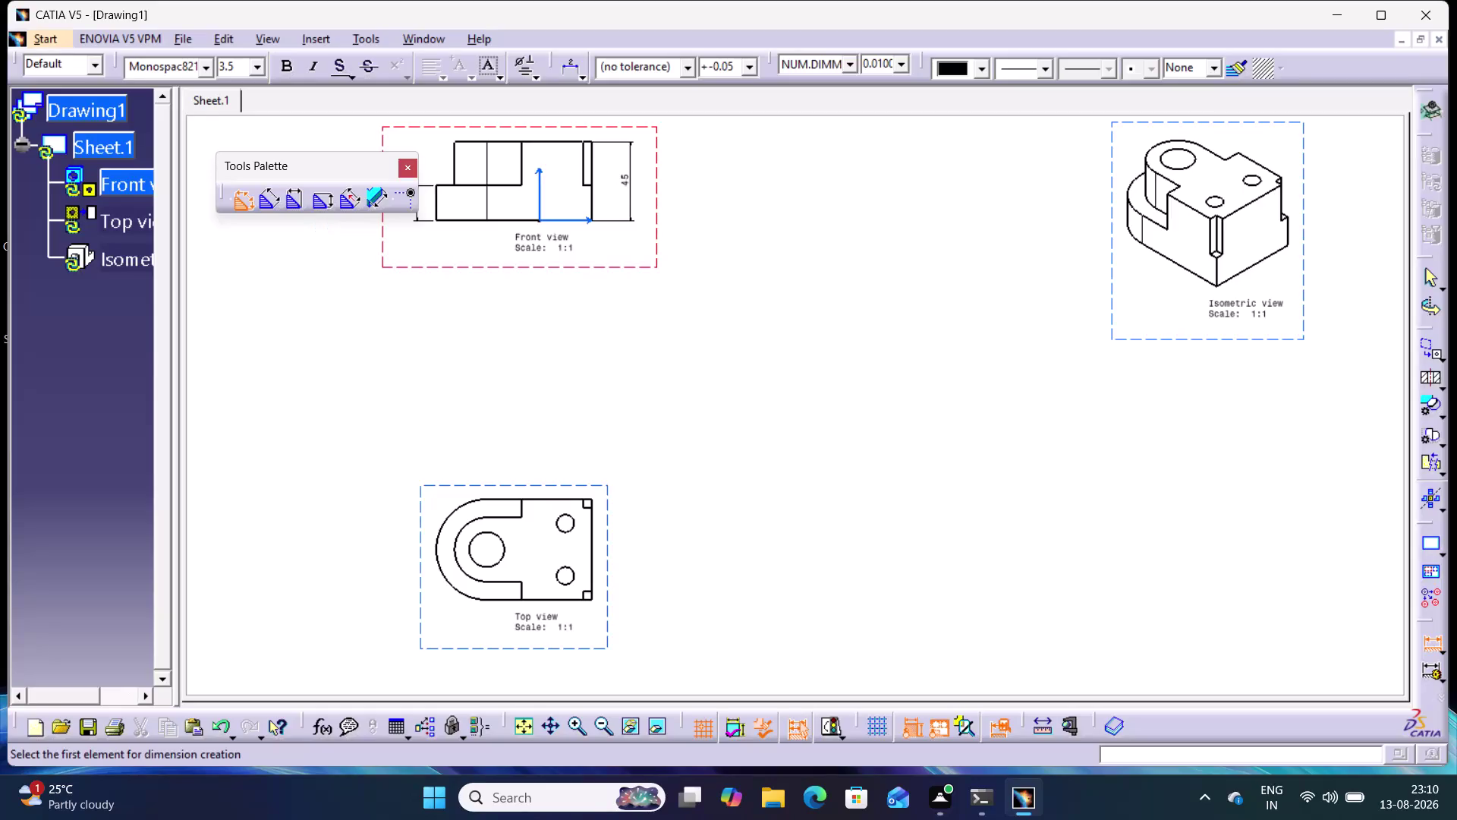
Dimension the lower step height as 20 on the left of the front view.
click(239, 199)
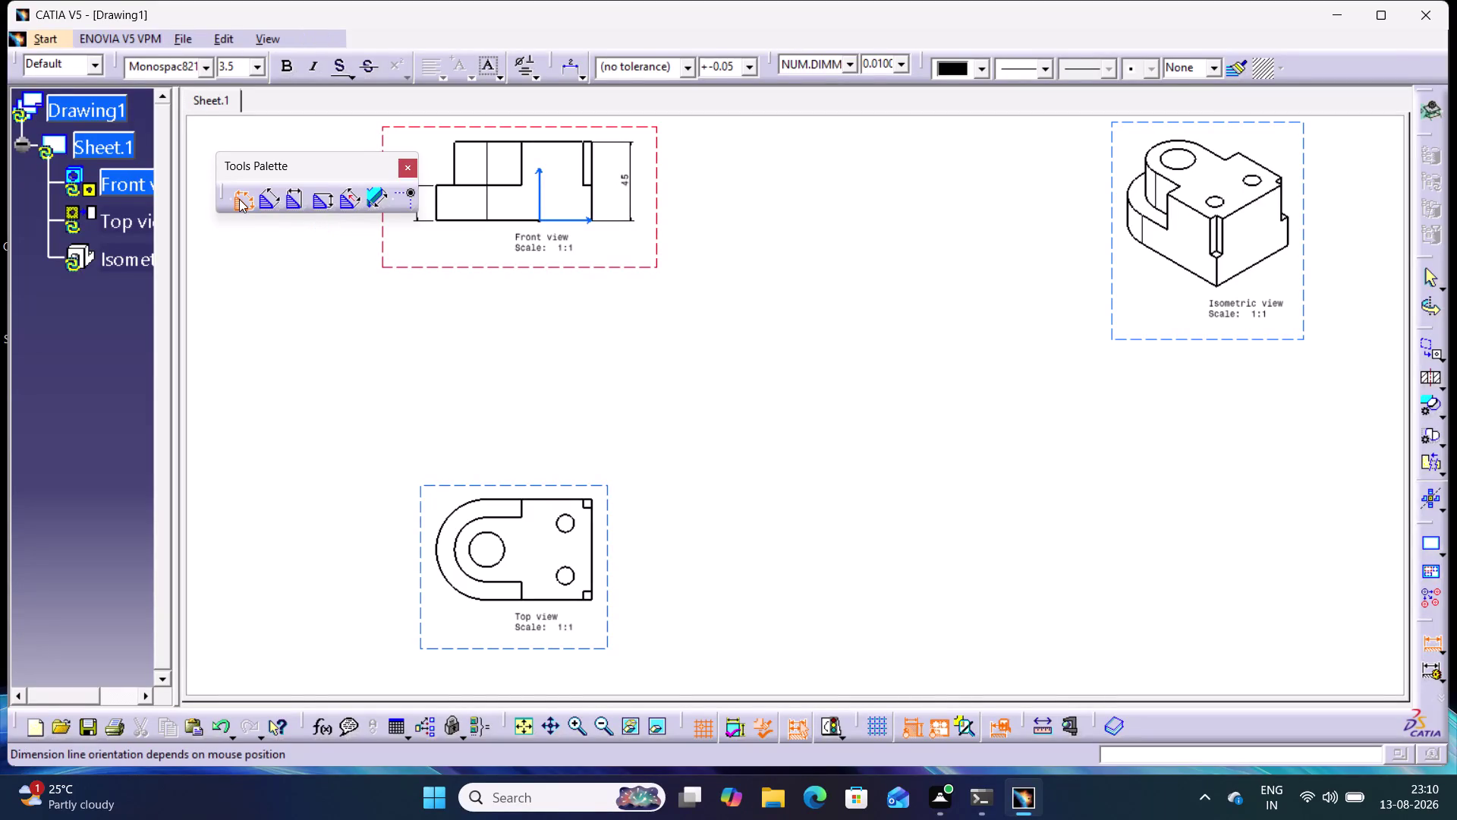
double_click(241, 200)
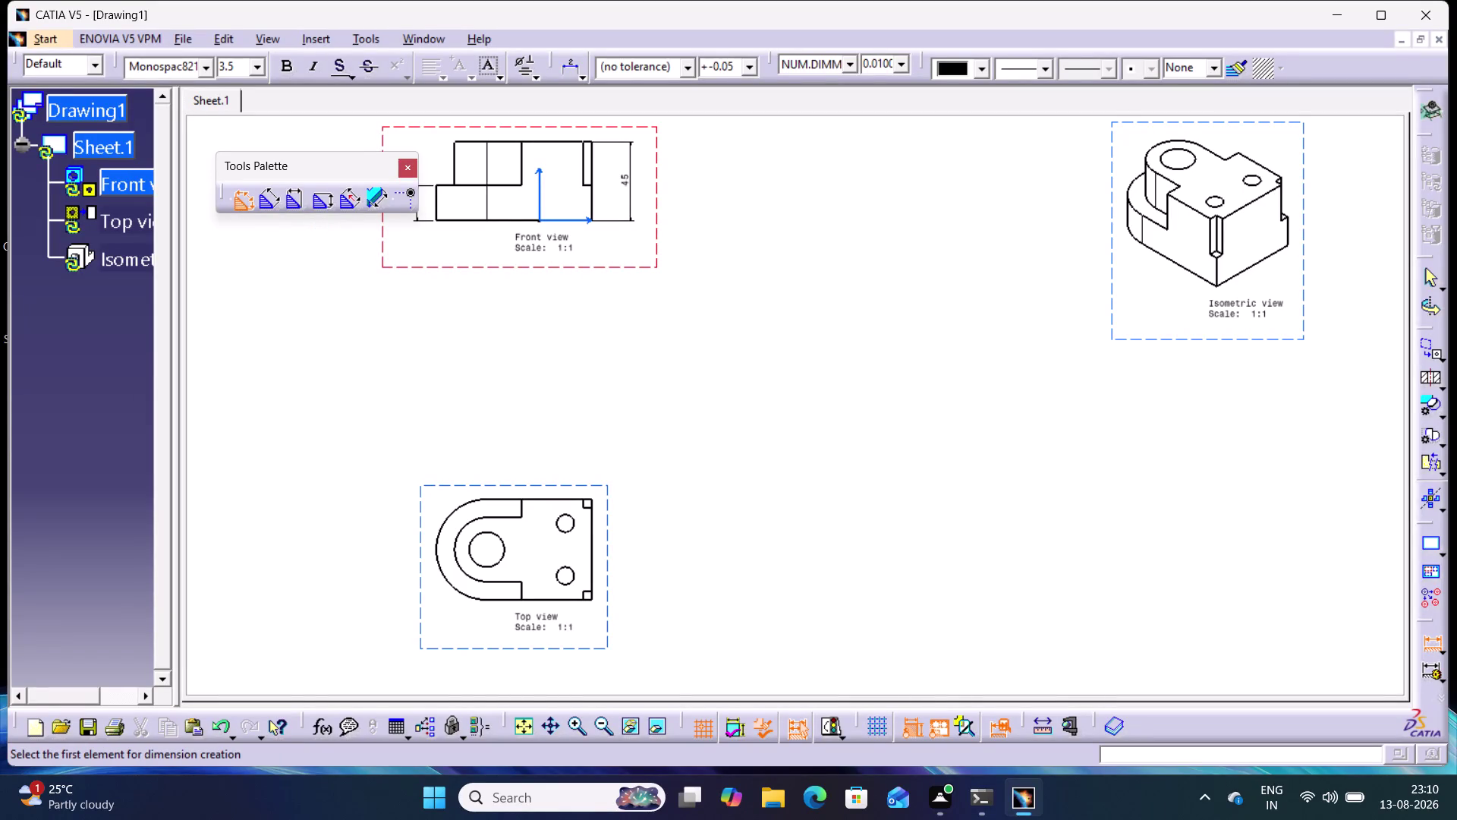
click(455, 158)
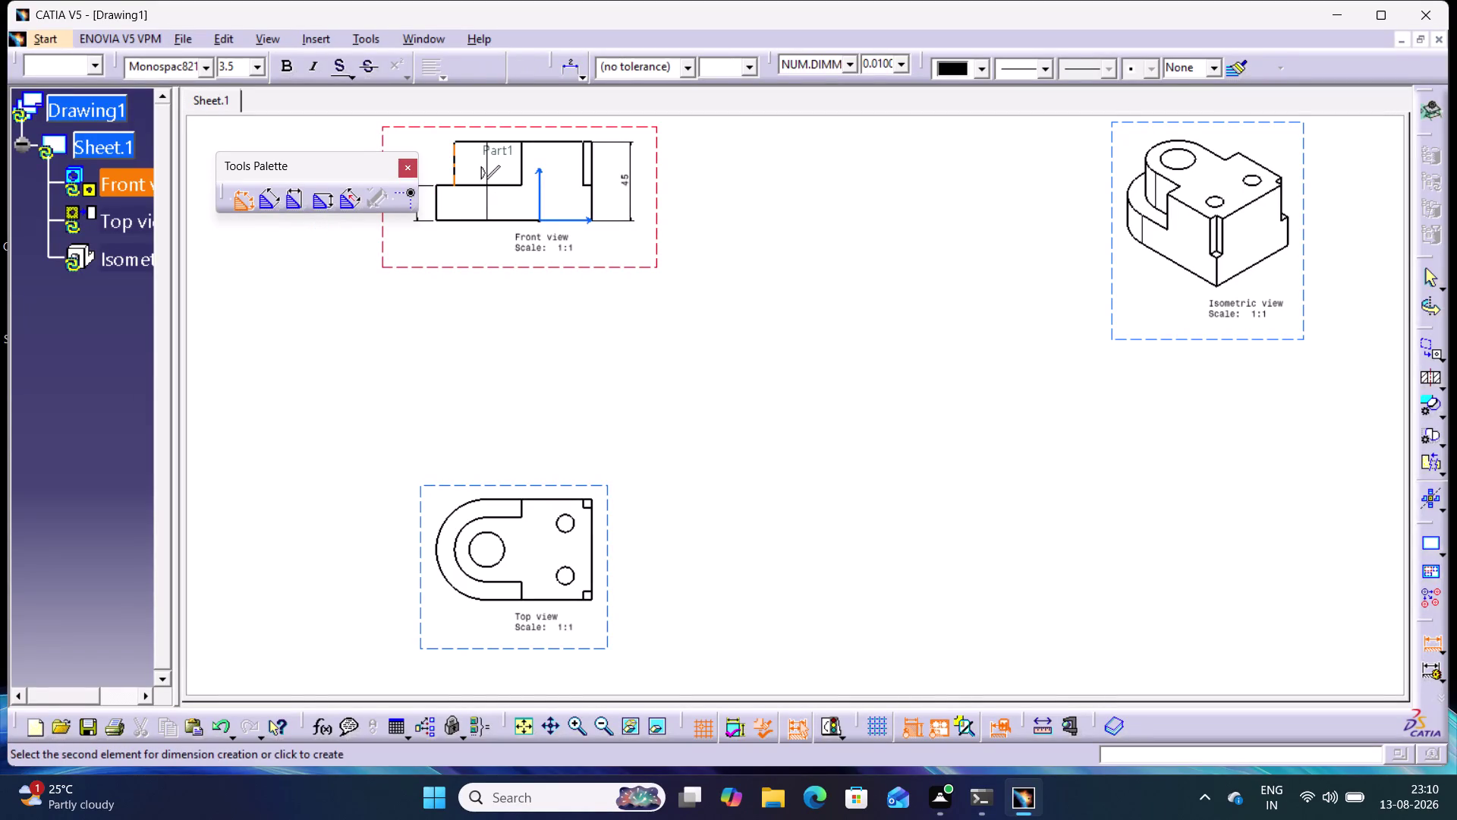
click(596, 164)
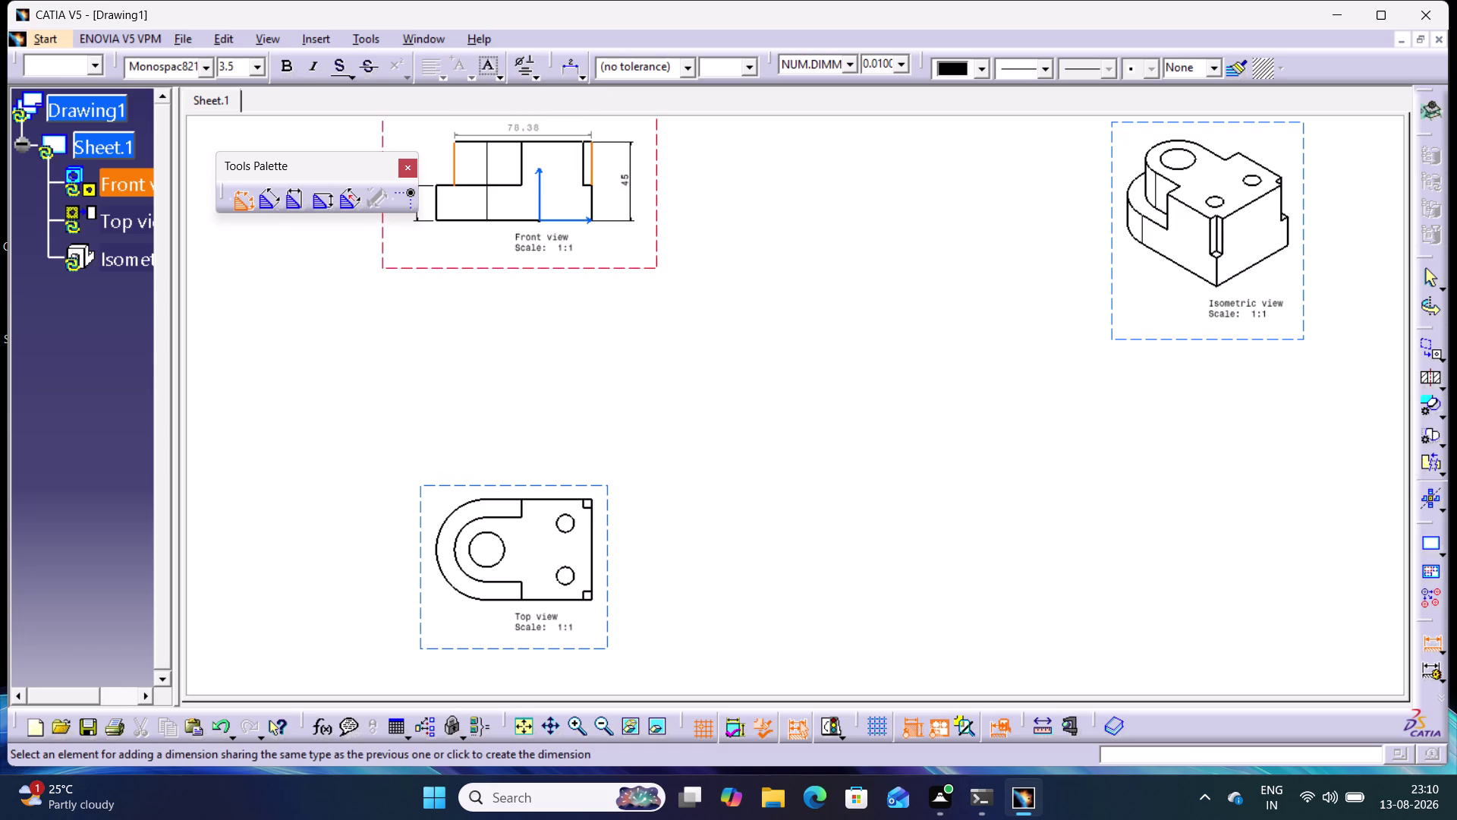
click(1434, 643)
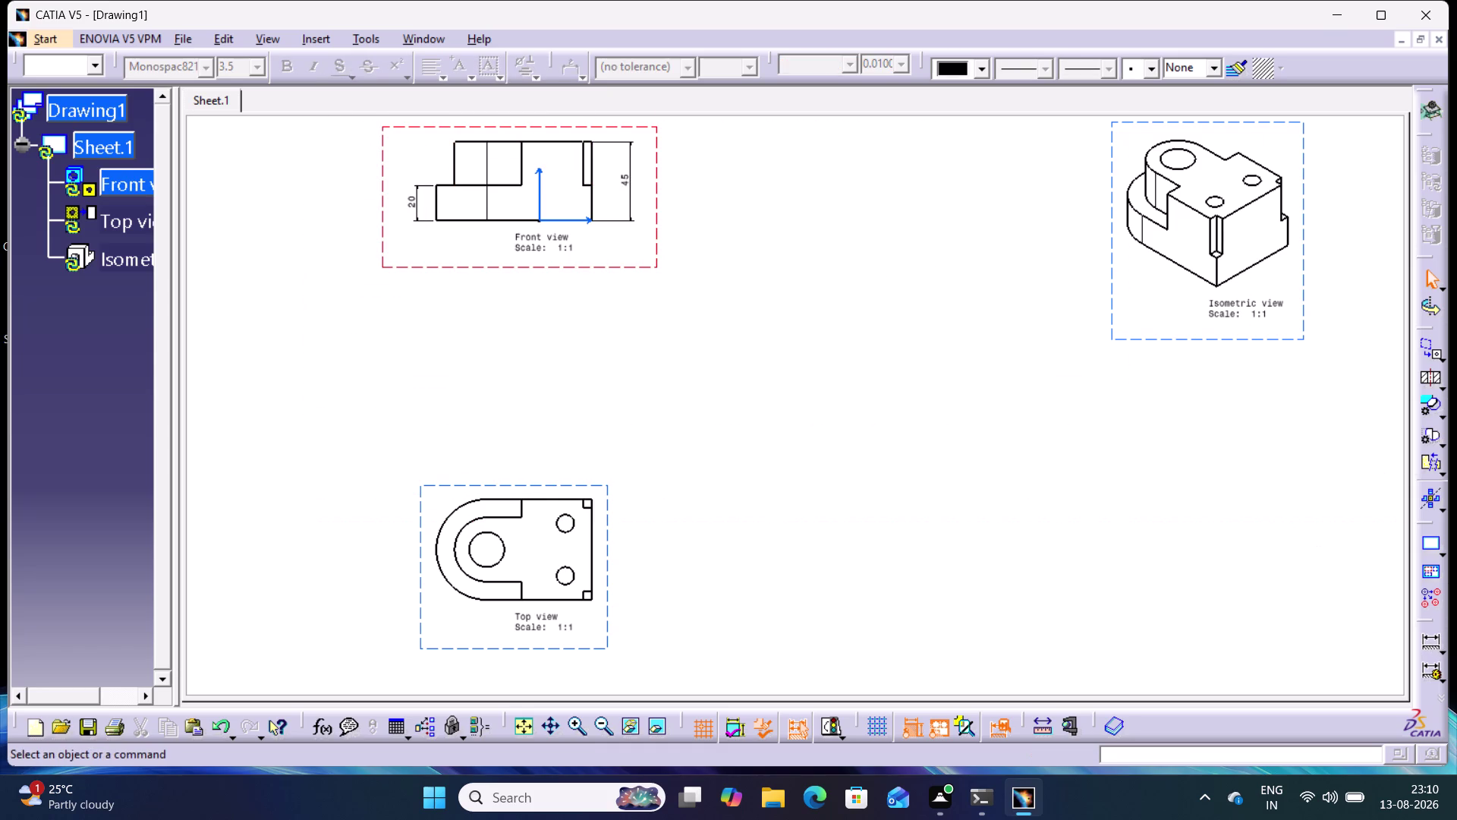
key(ctrl+u)
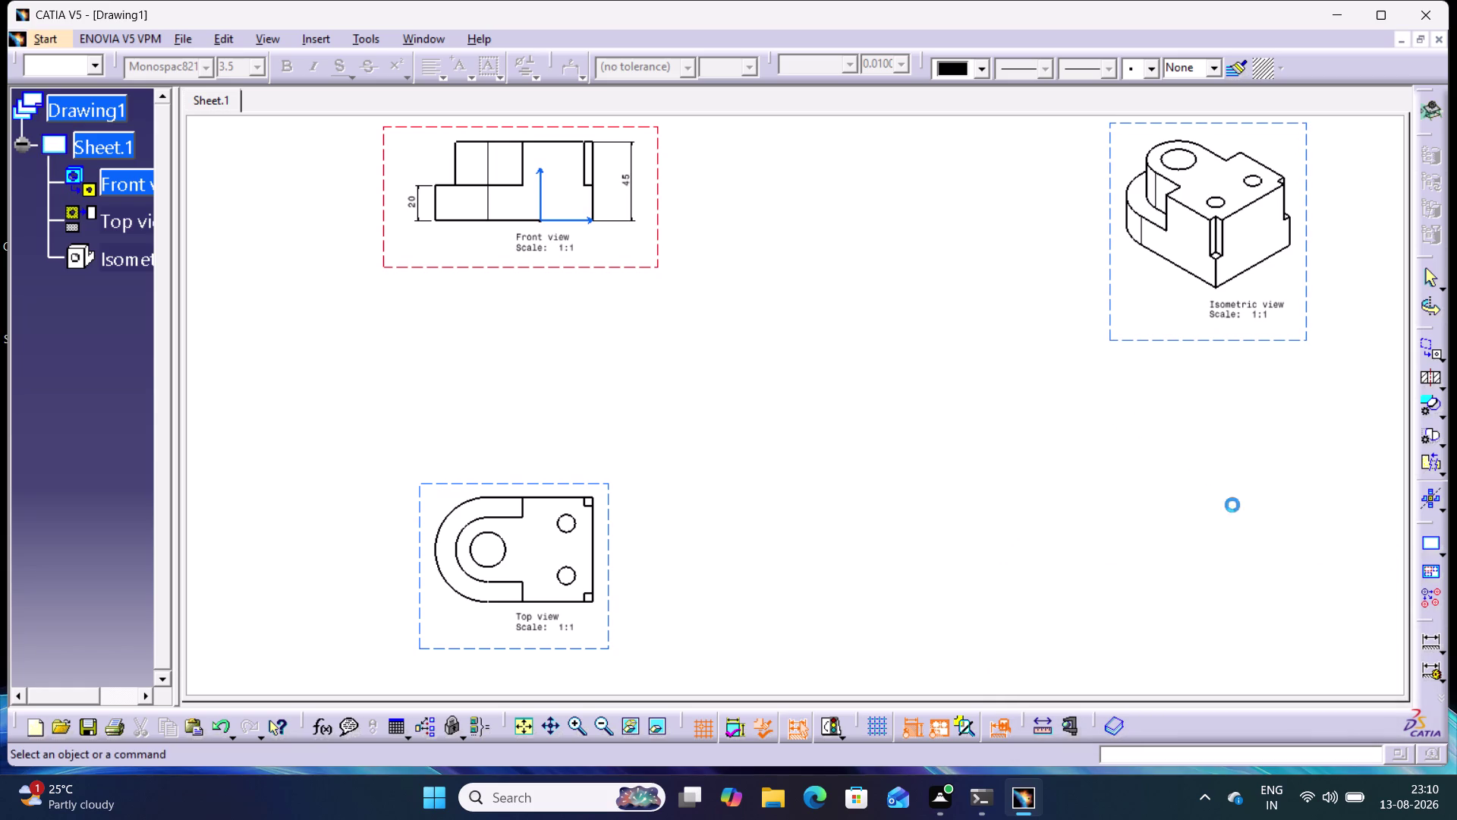
Start another front-view width dimension, abandon it, and zoom toward the top view.
click(1425, 639)
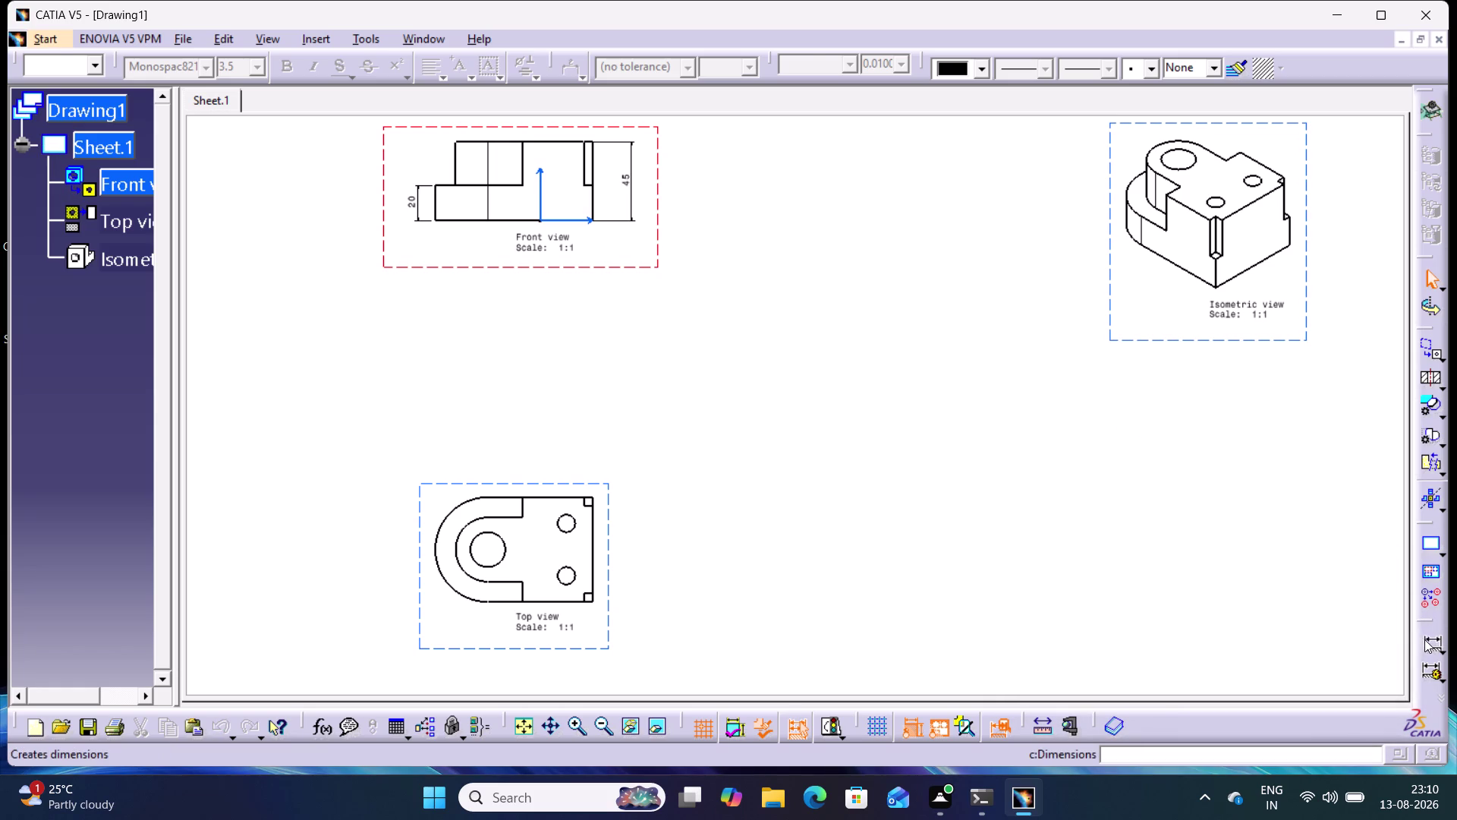
click(458, 156)
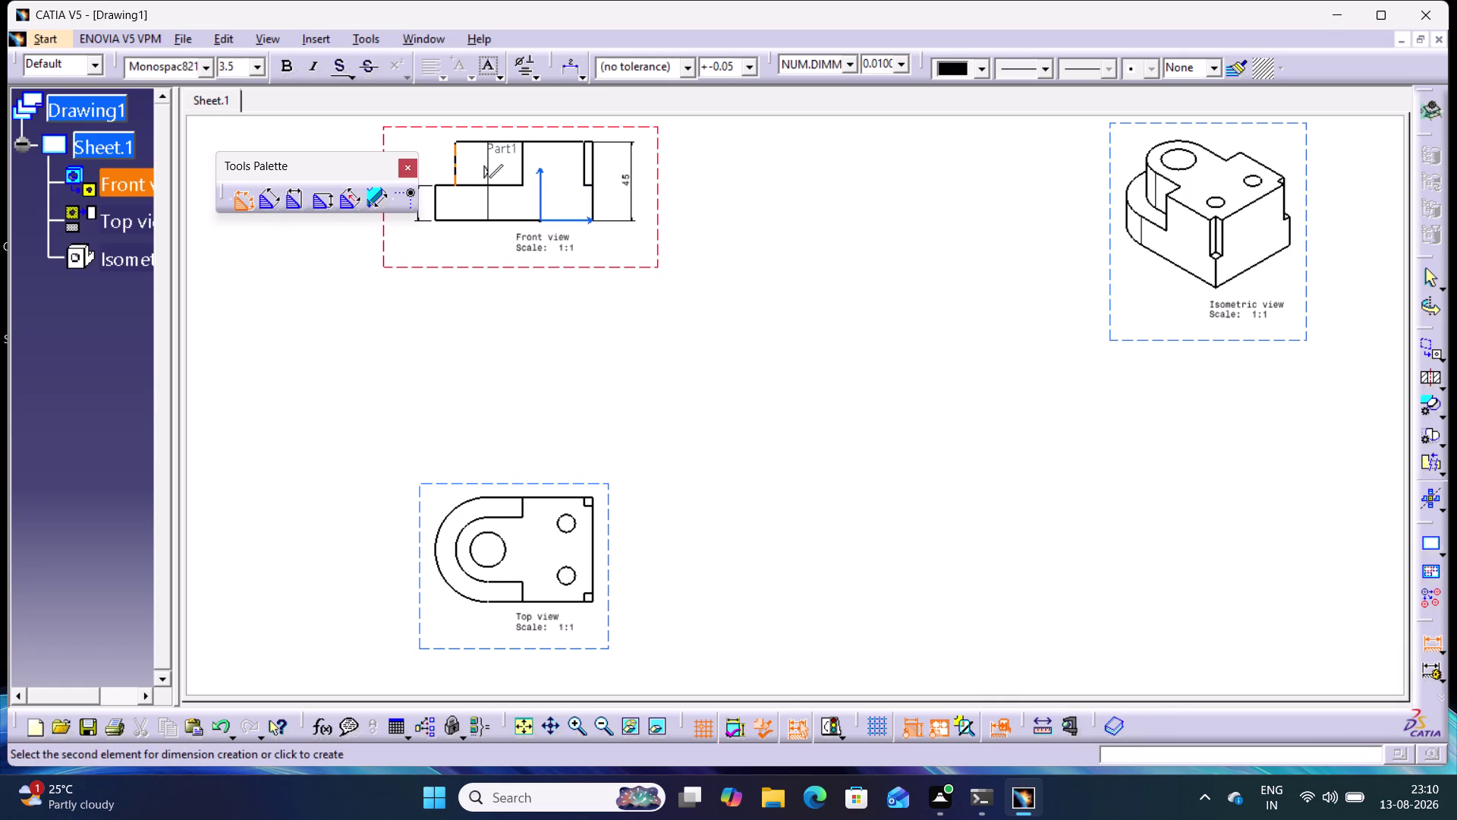
click(595, 155)
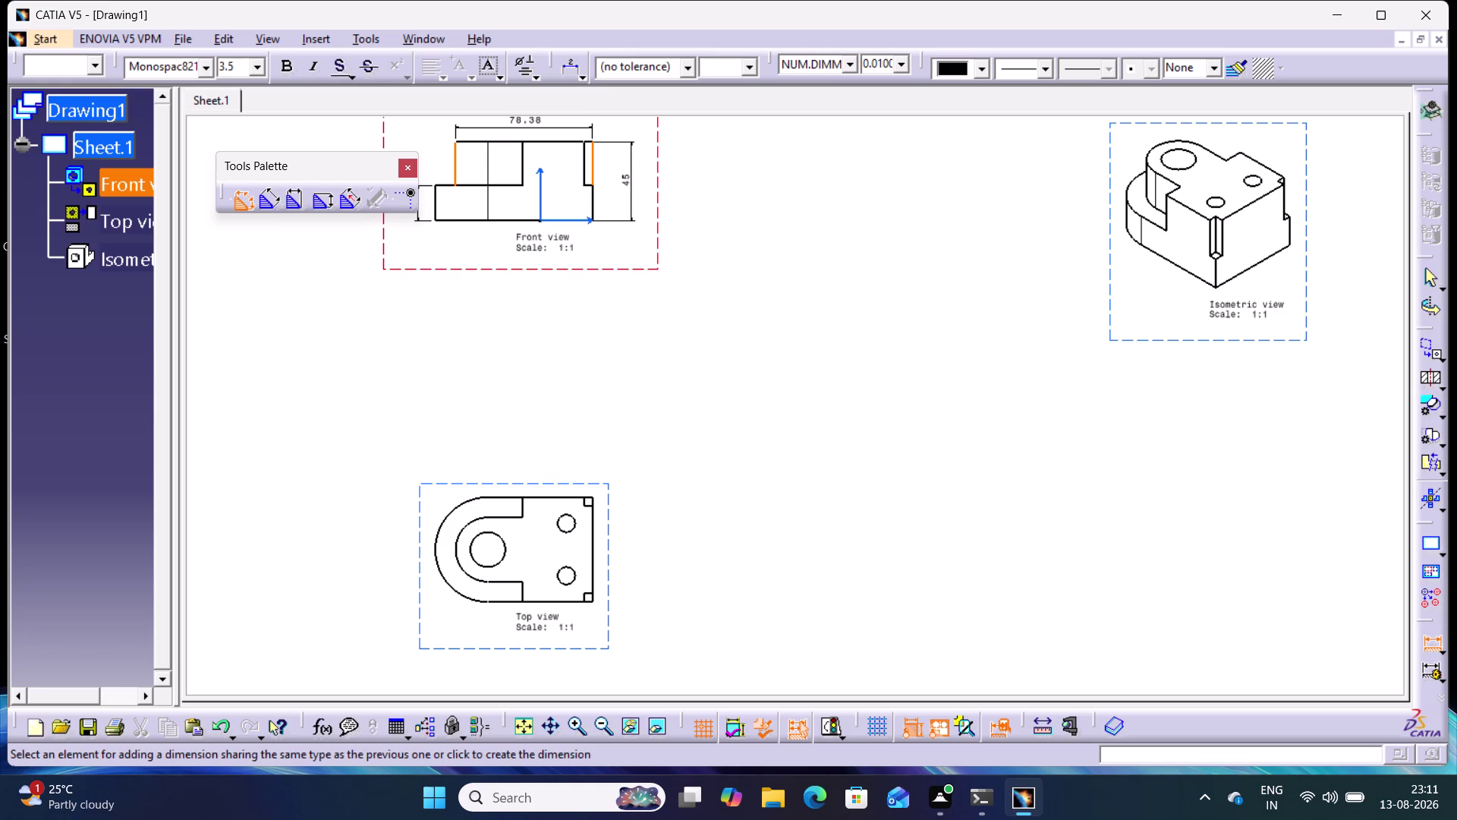
click(1423, 643)
click(1173, 485)
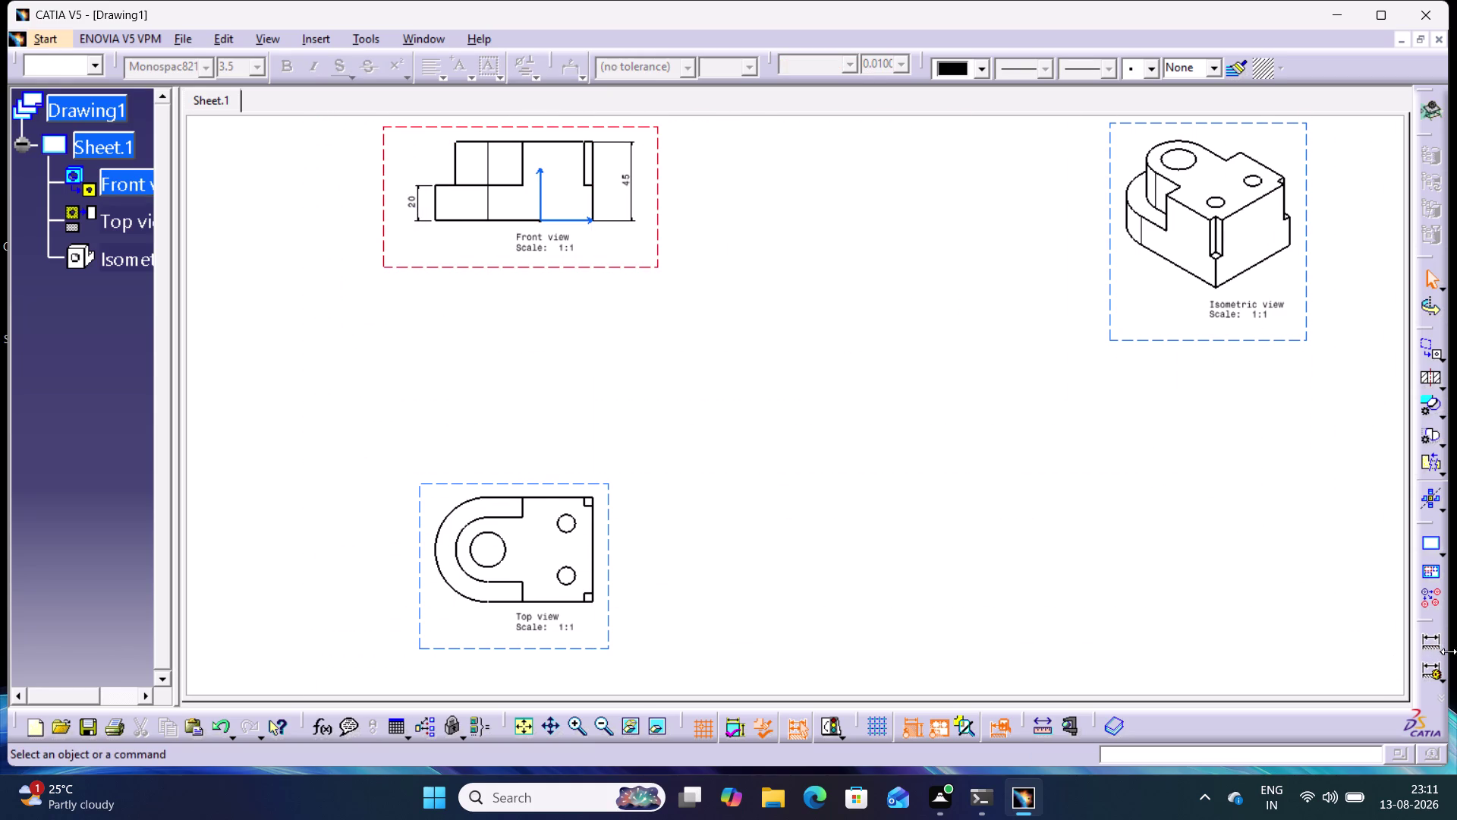
double_click(1428, 646)
middle_drag(807, 585, 815, 571)
right_click(807, 583)
middle_drag(735, 605, 859, 461)
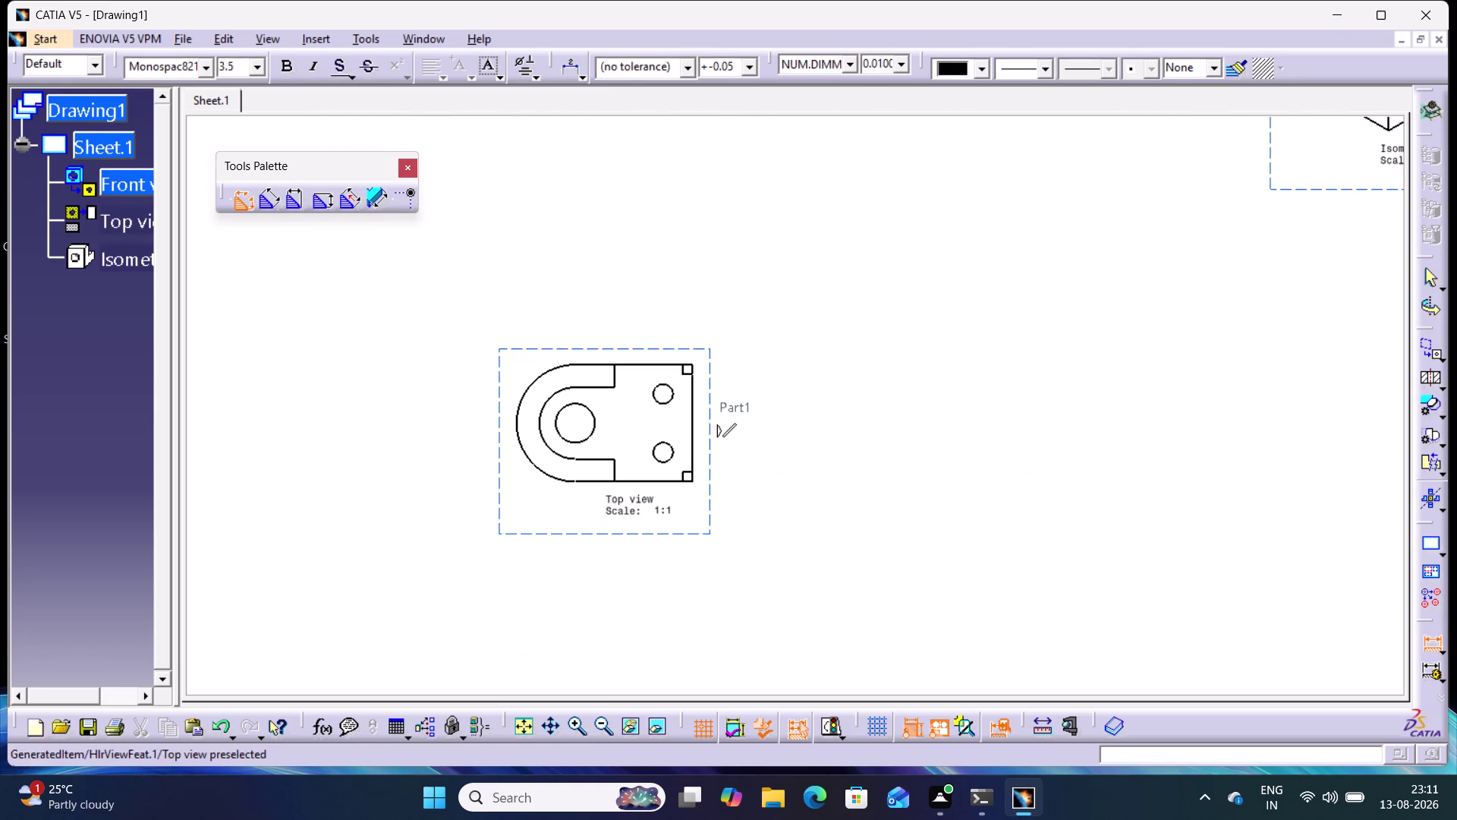
Dimension the top view's width as 60 between its top and bottom edges, placed right.
click(668, 480)
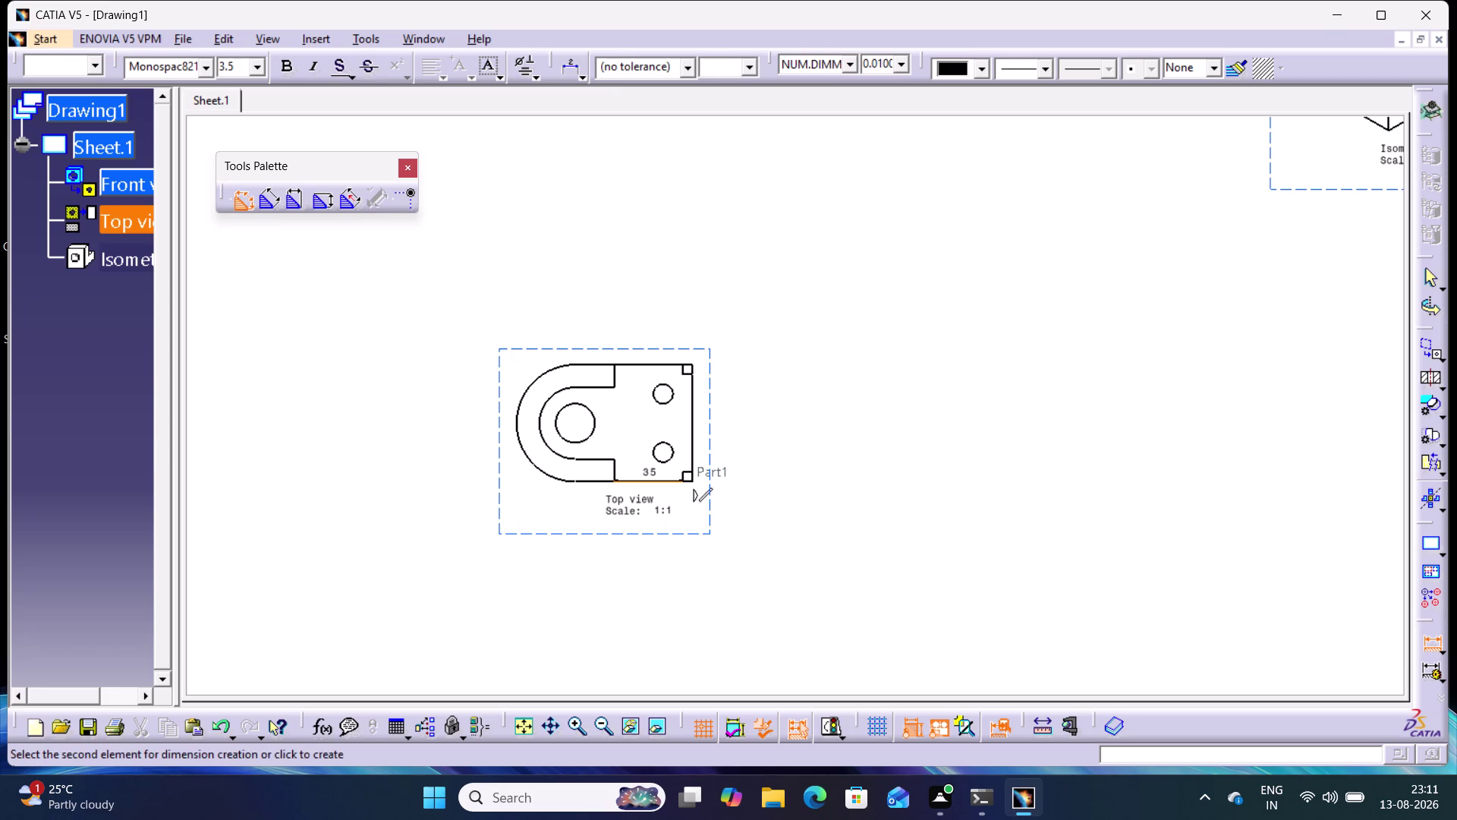
drag(671, 362, 695, 362)
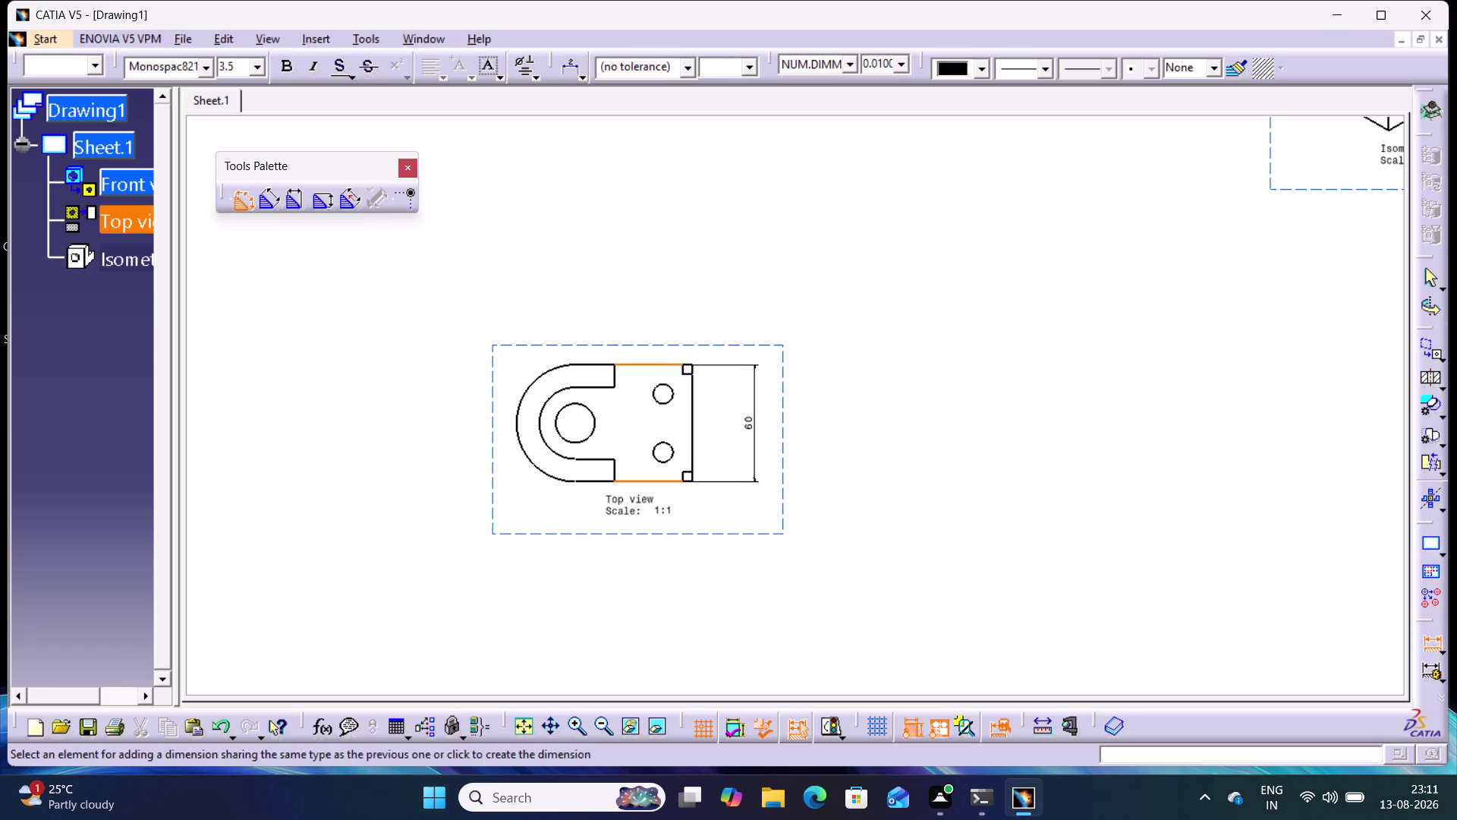
click(740, 418)
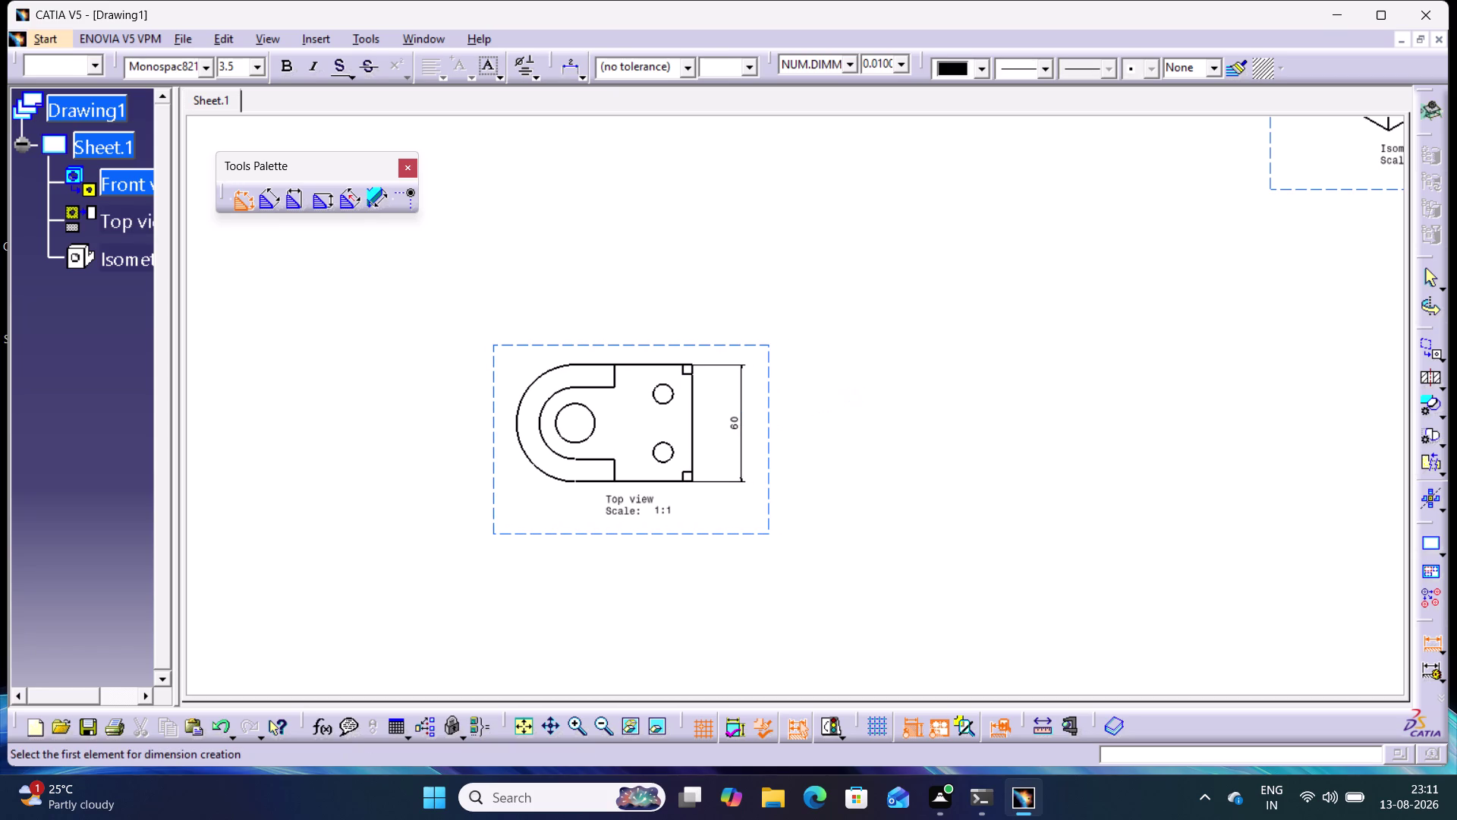
click(856, 397)
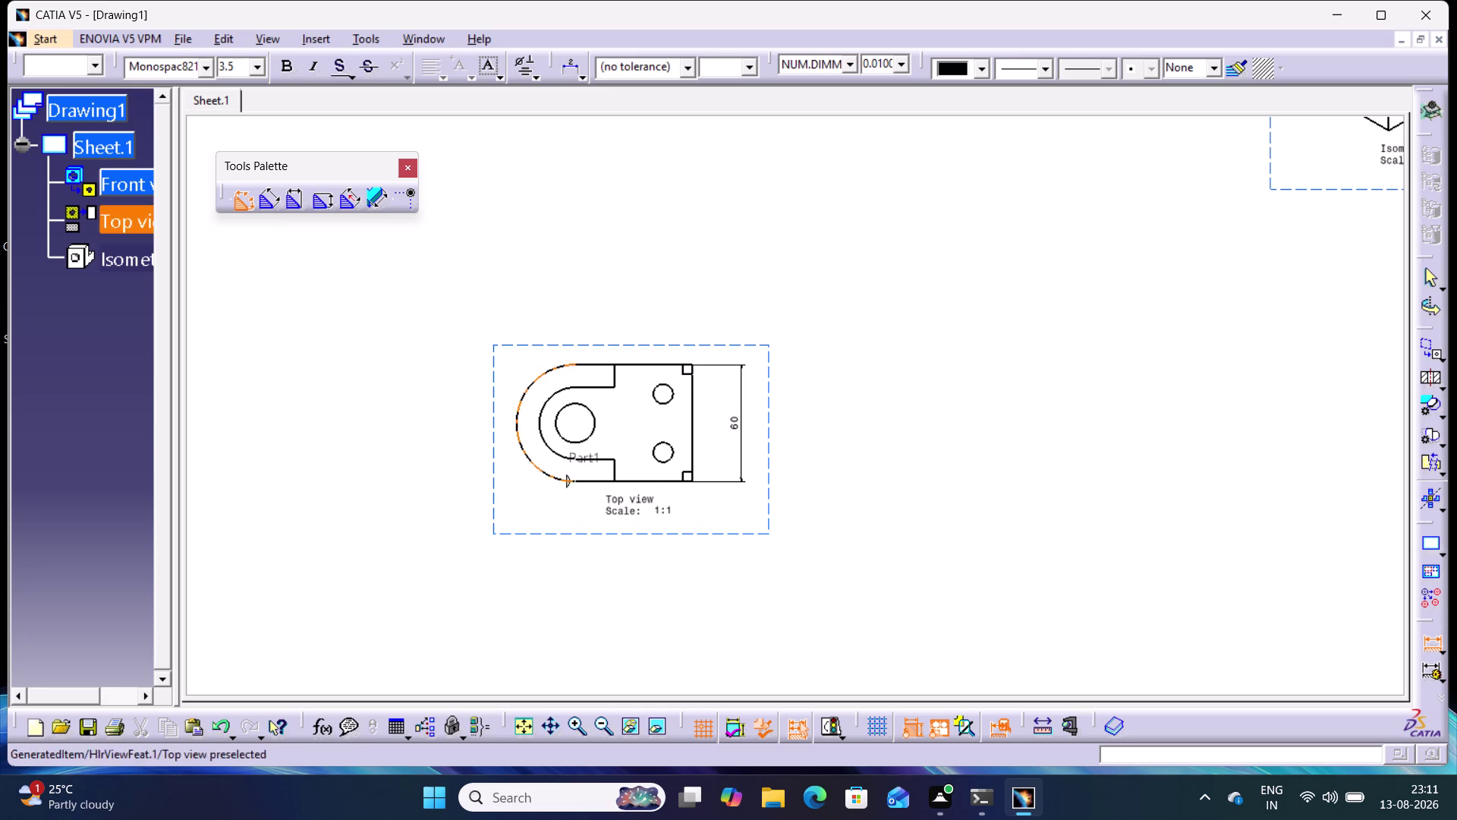
middle_drag(598, 234, 591, 396)
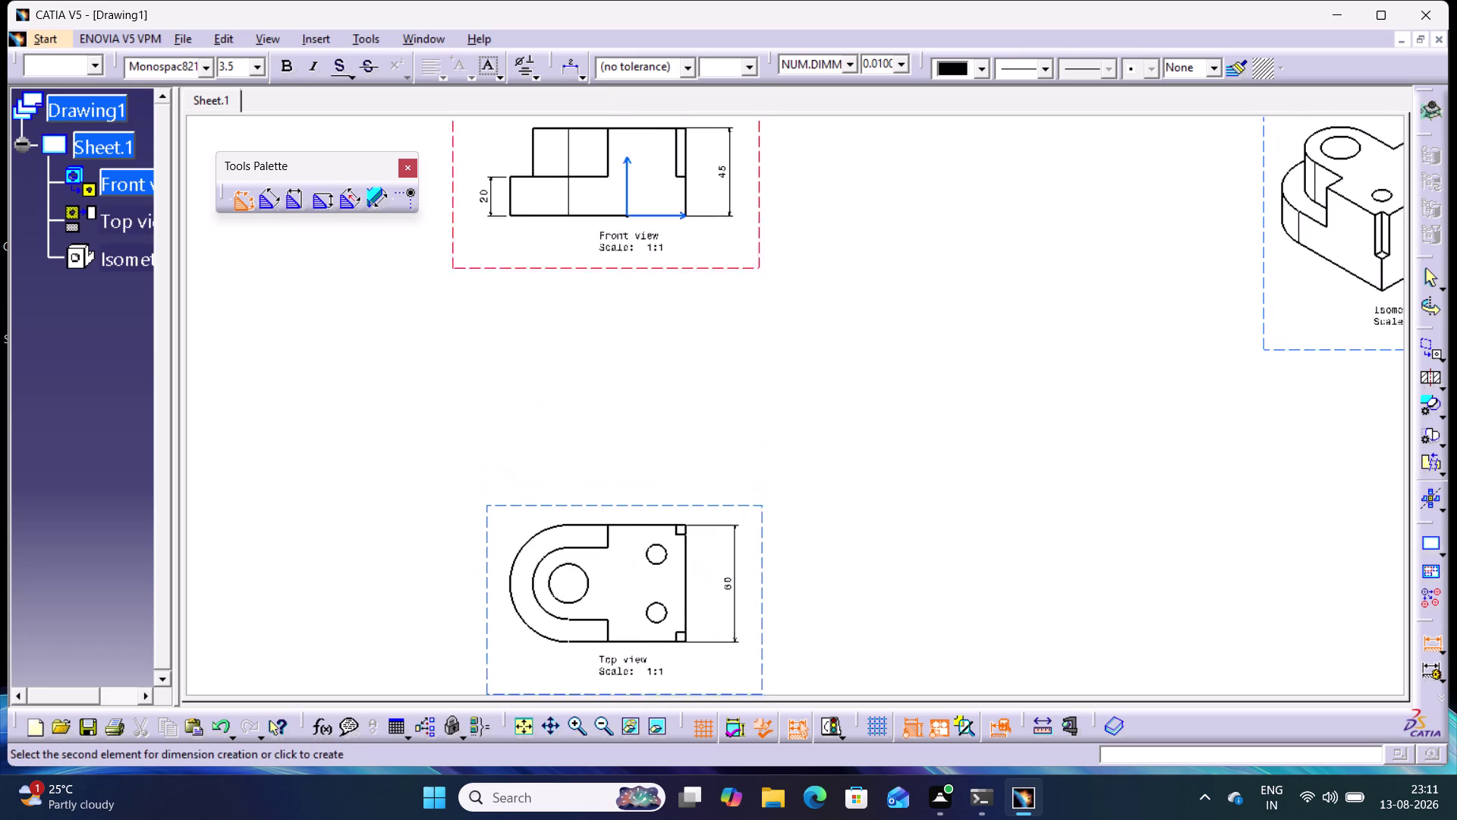
Place the 90 overall length dimension between the front view's left and right edges, below it.
middle_drag(592, 396, 592, 406)
click(509, 198)
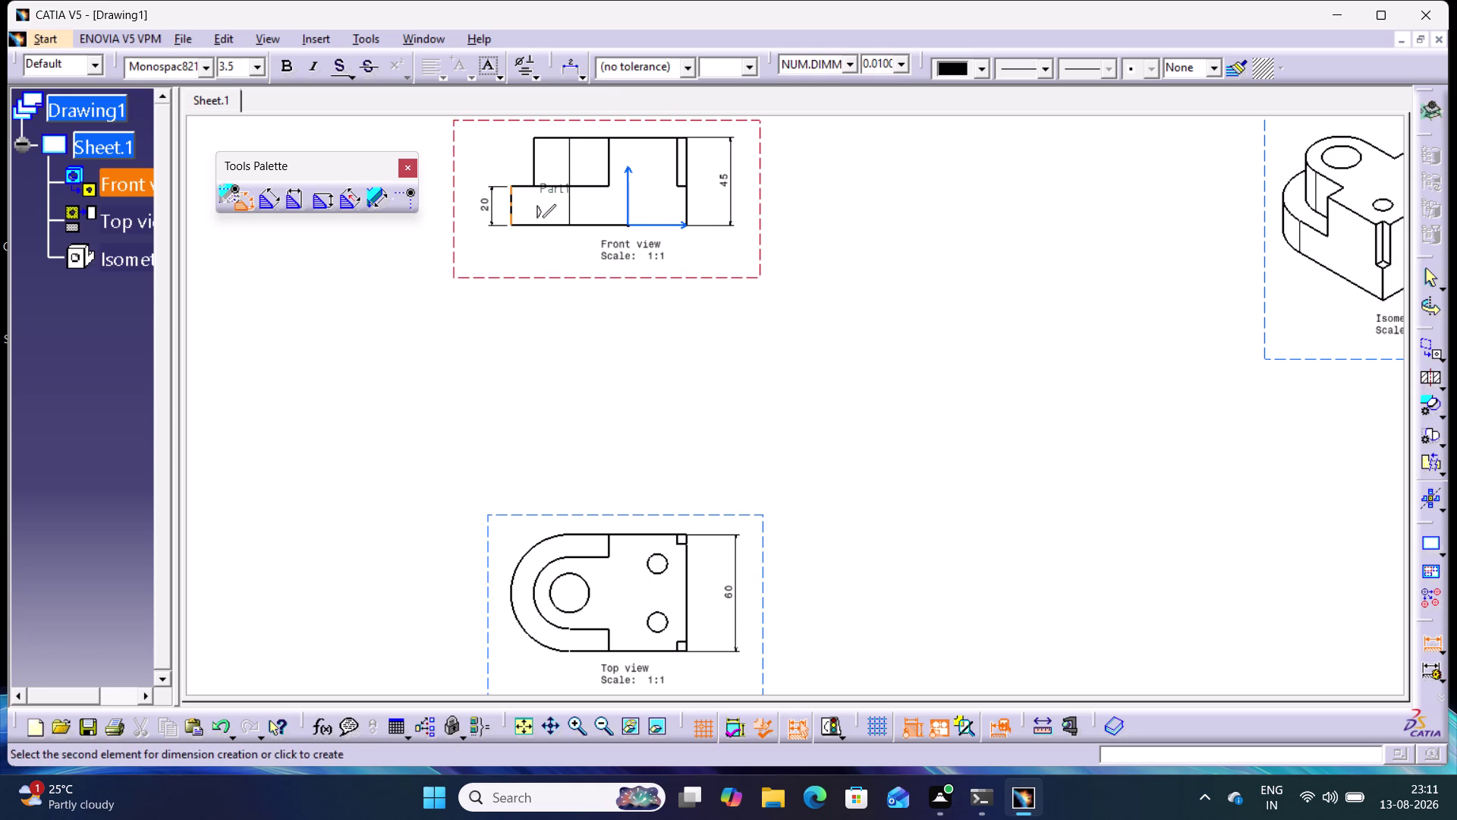
click(689, 199)
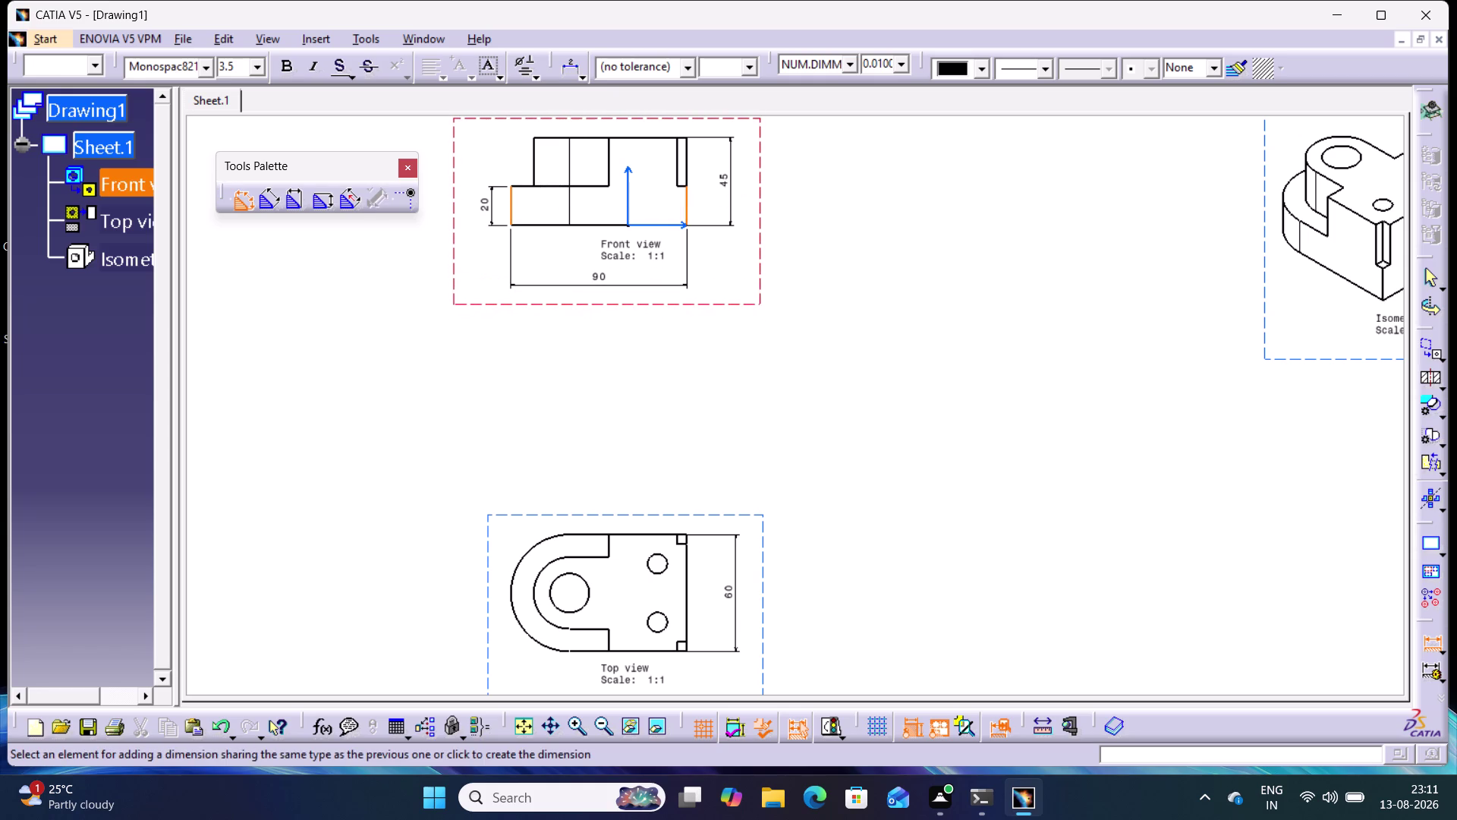
click(582, 282)
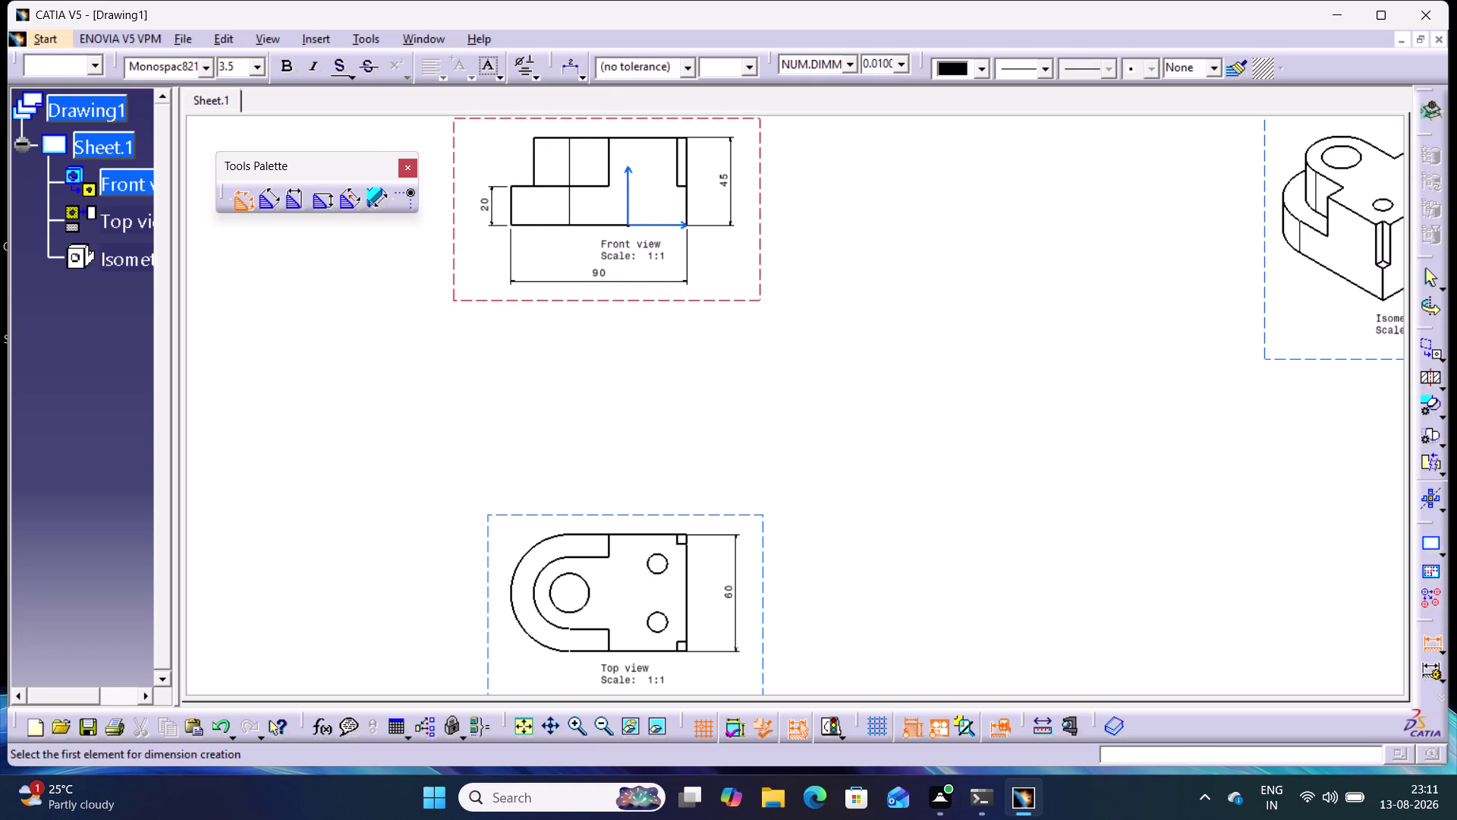
click(930, 253)
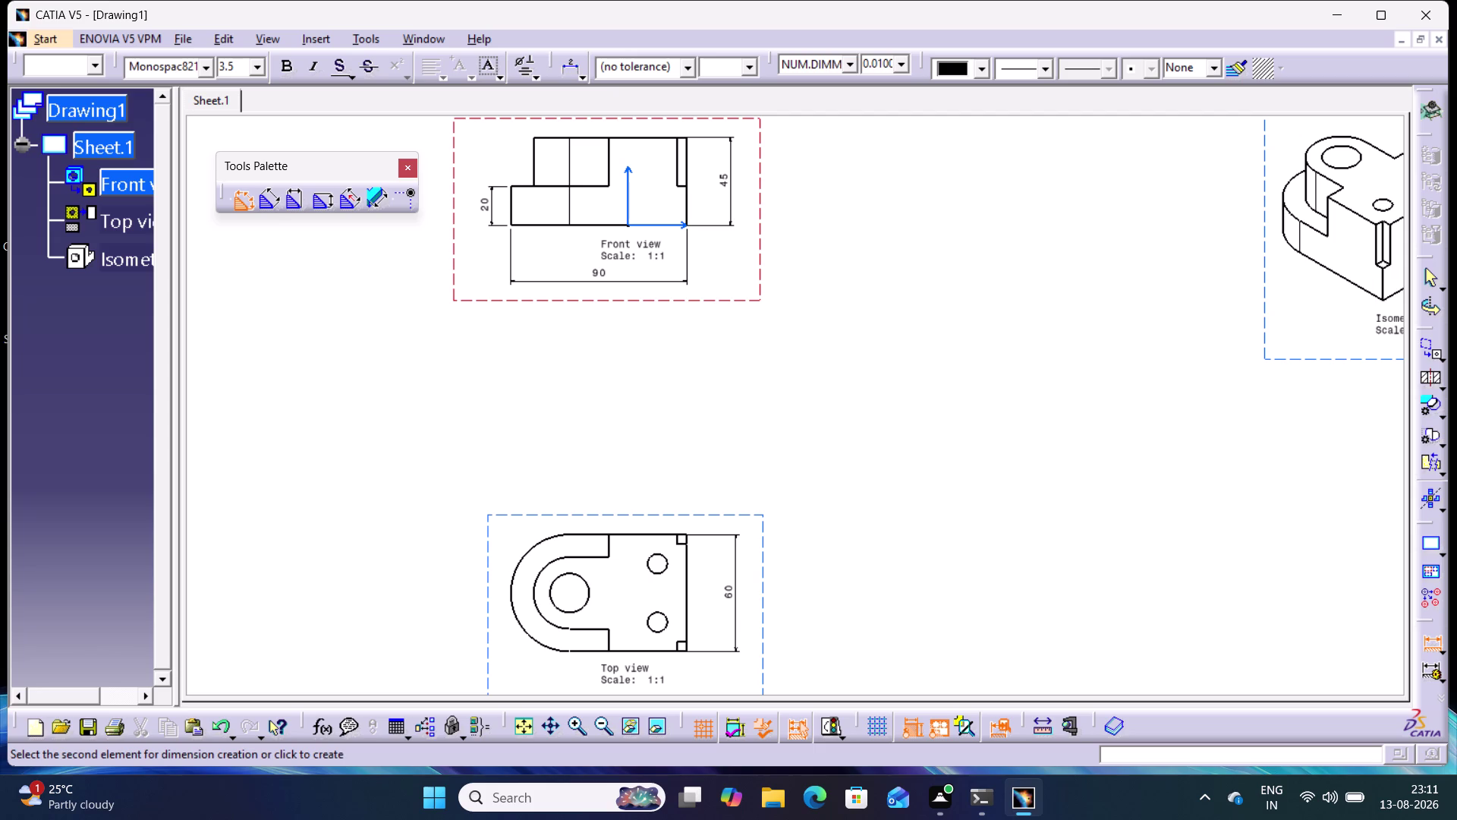
click(669, 567)
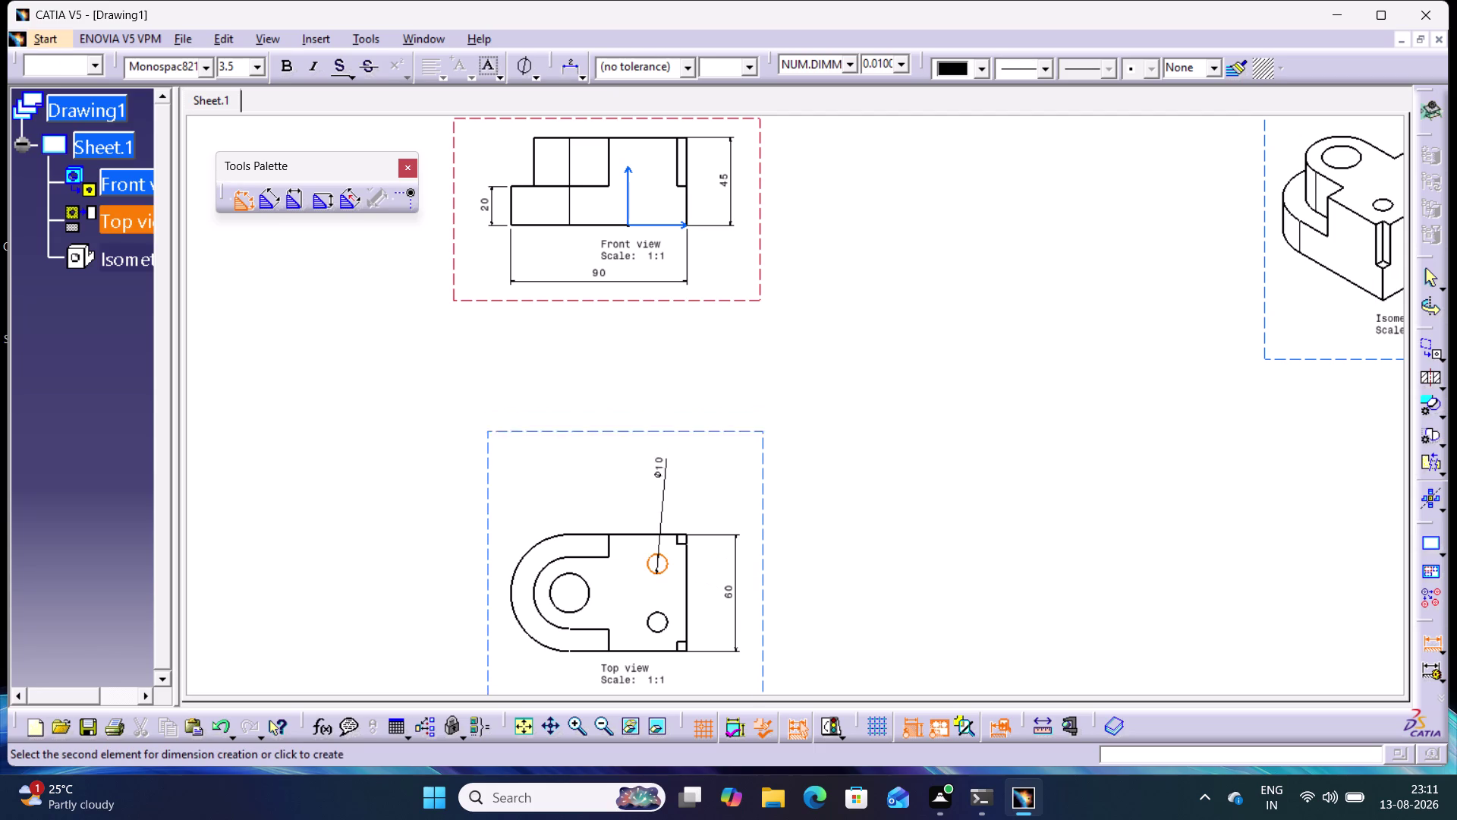
Place the Ø10 dimension on the small hole and Ø20 on the large hole.
click(664, 482)
click(839, 498)
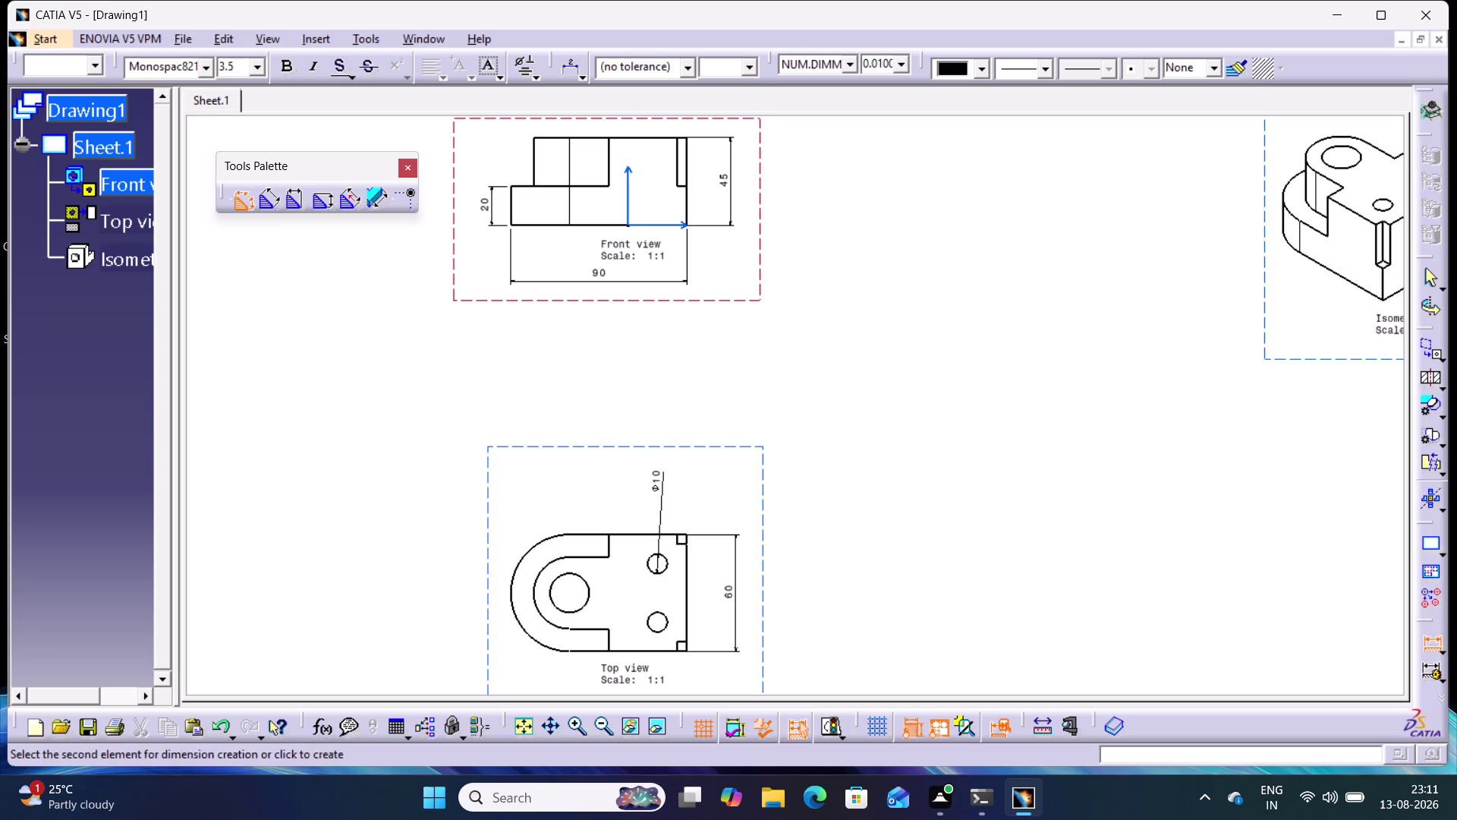
click(576, 573)
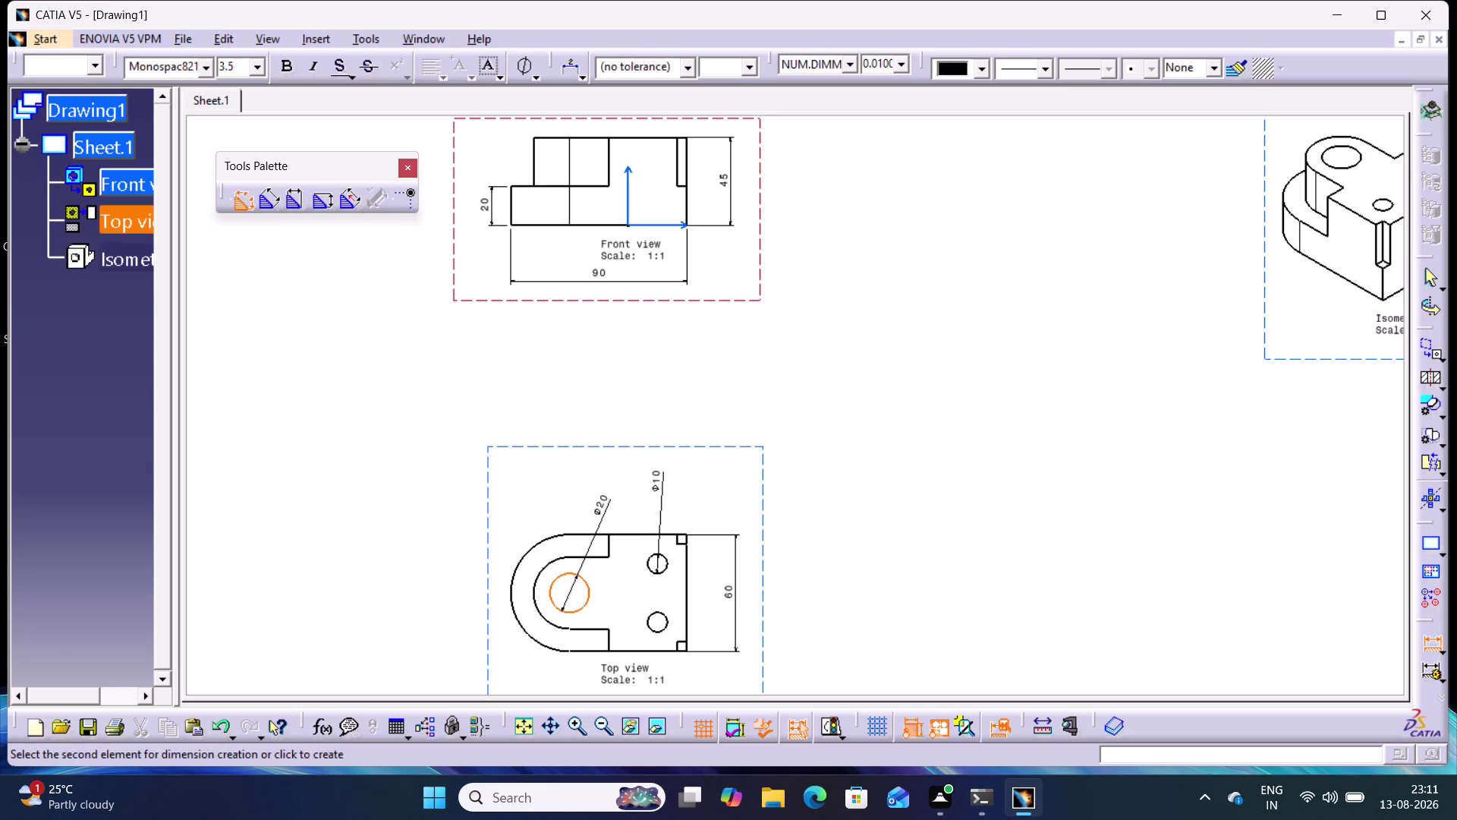
click(618, 587)
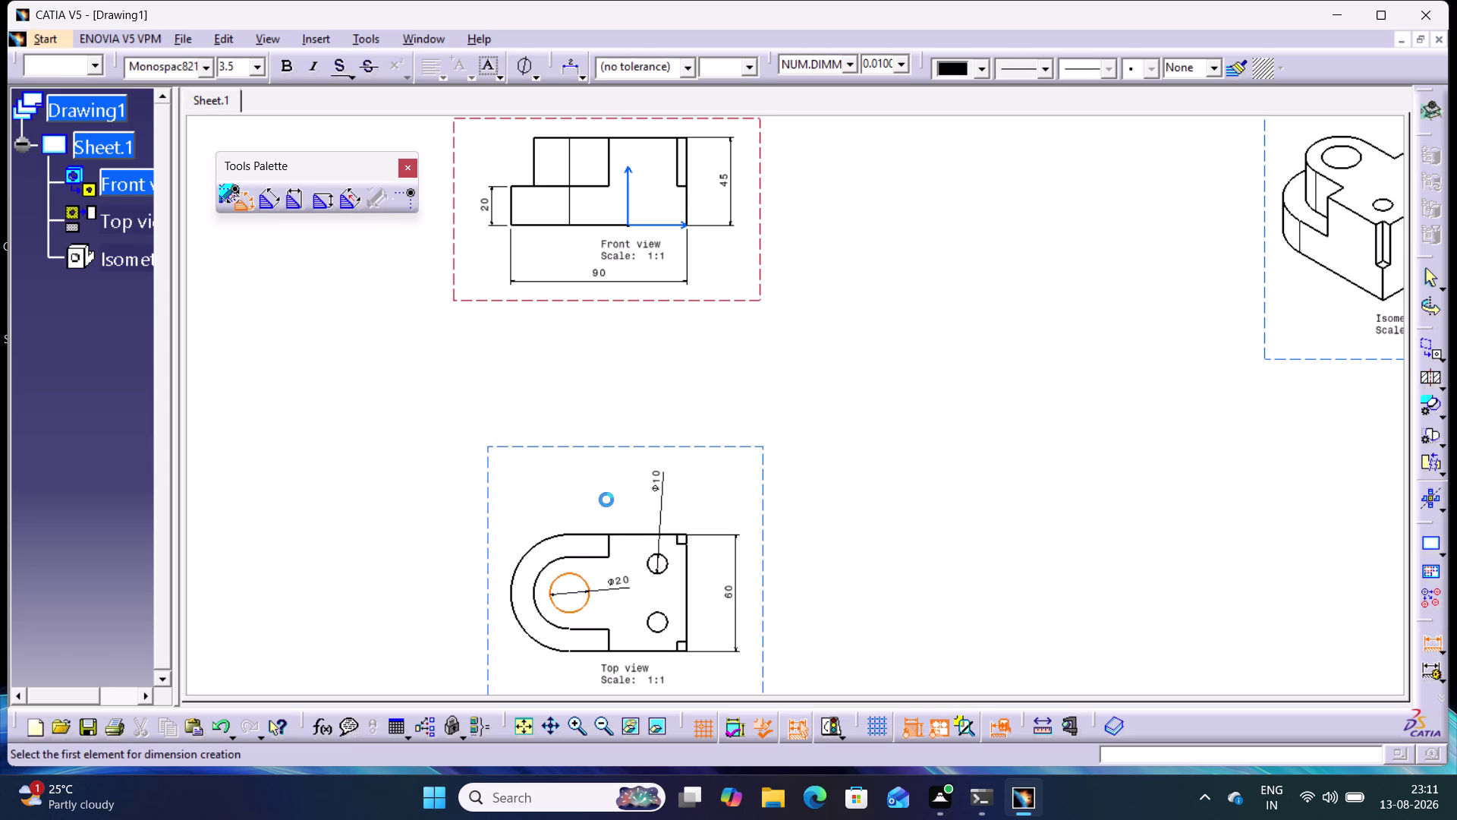
Dimension the rounded end as Ø80 using Force Dimension on Element.
click(538, 571)
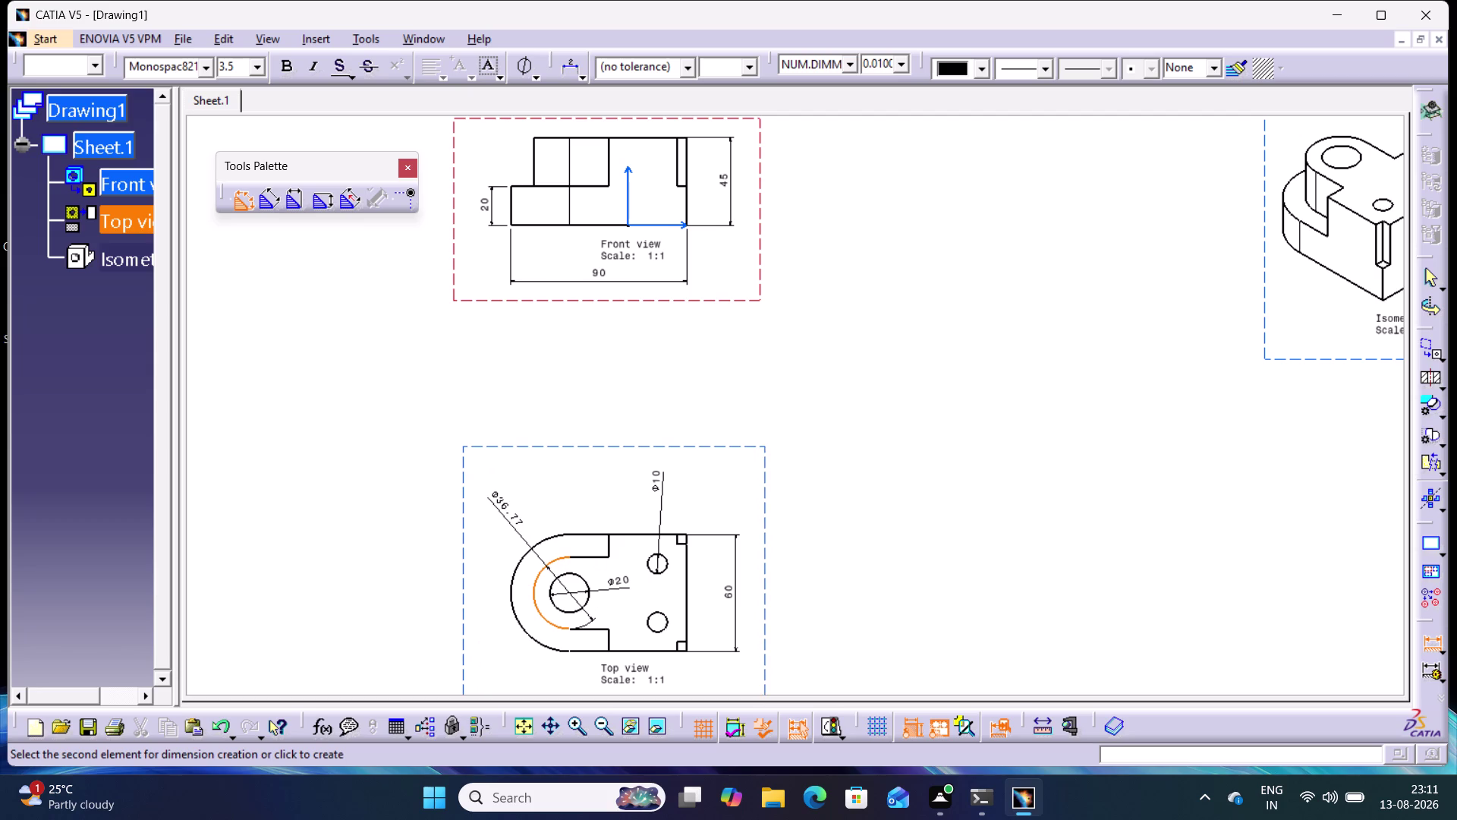
click(501, 513)
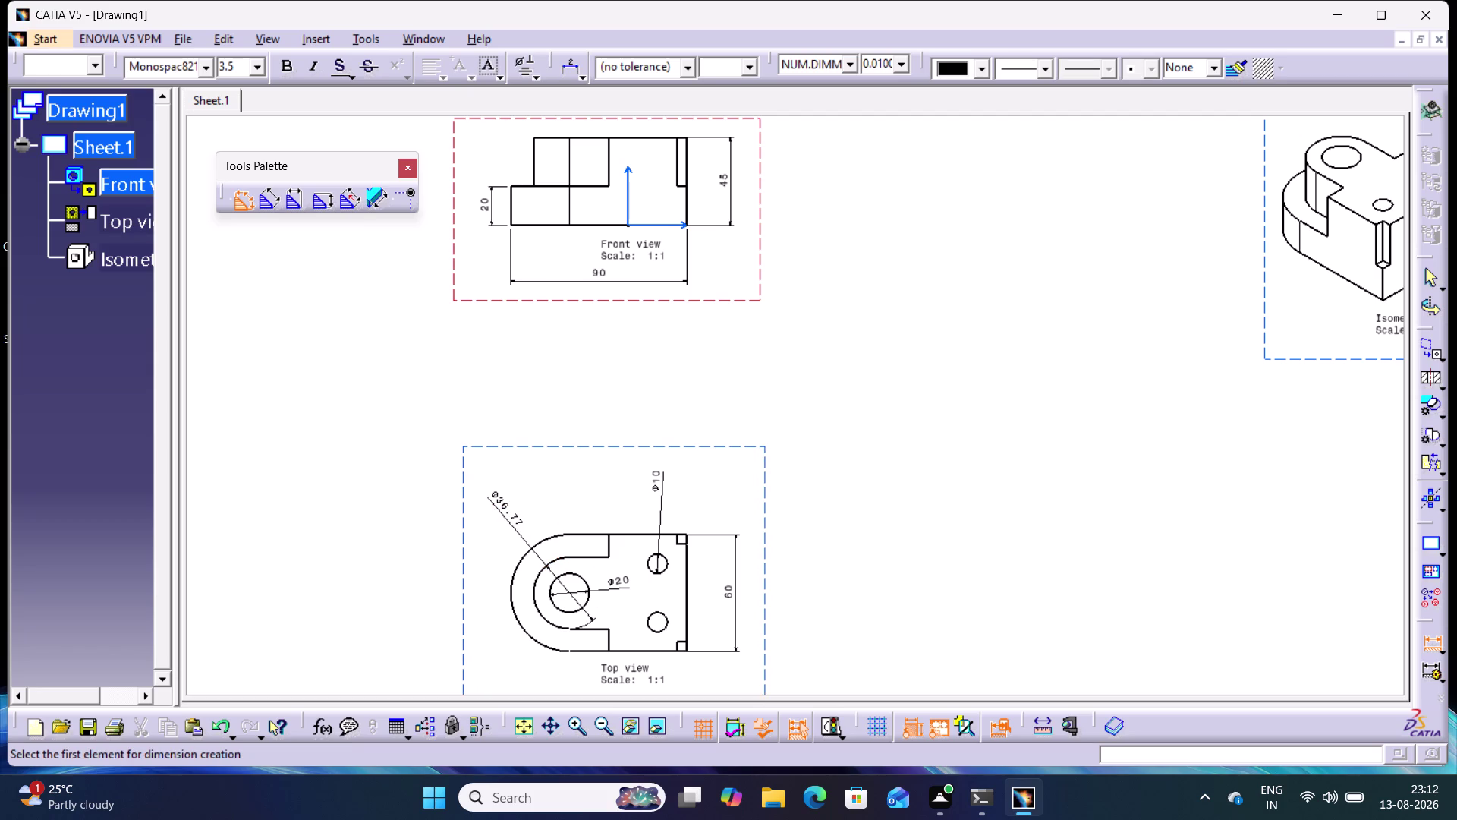
right_click(507, 511)
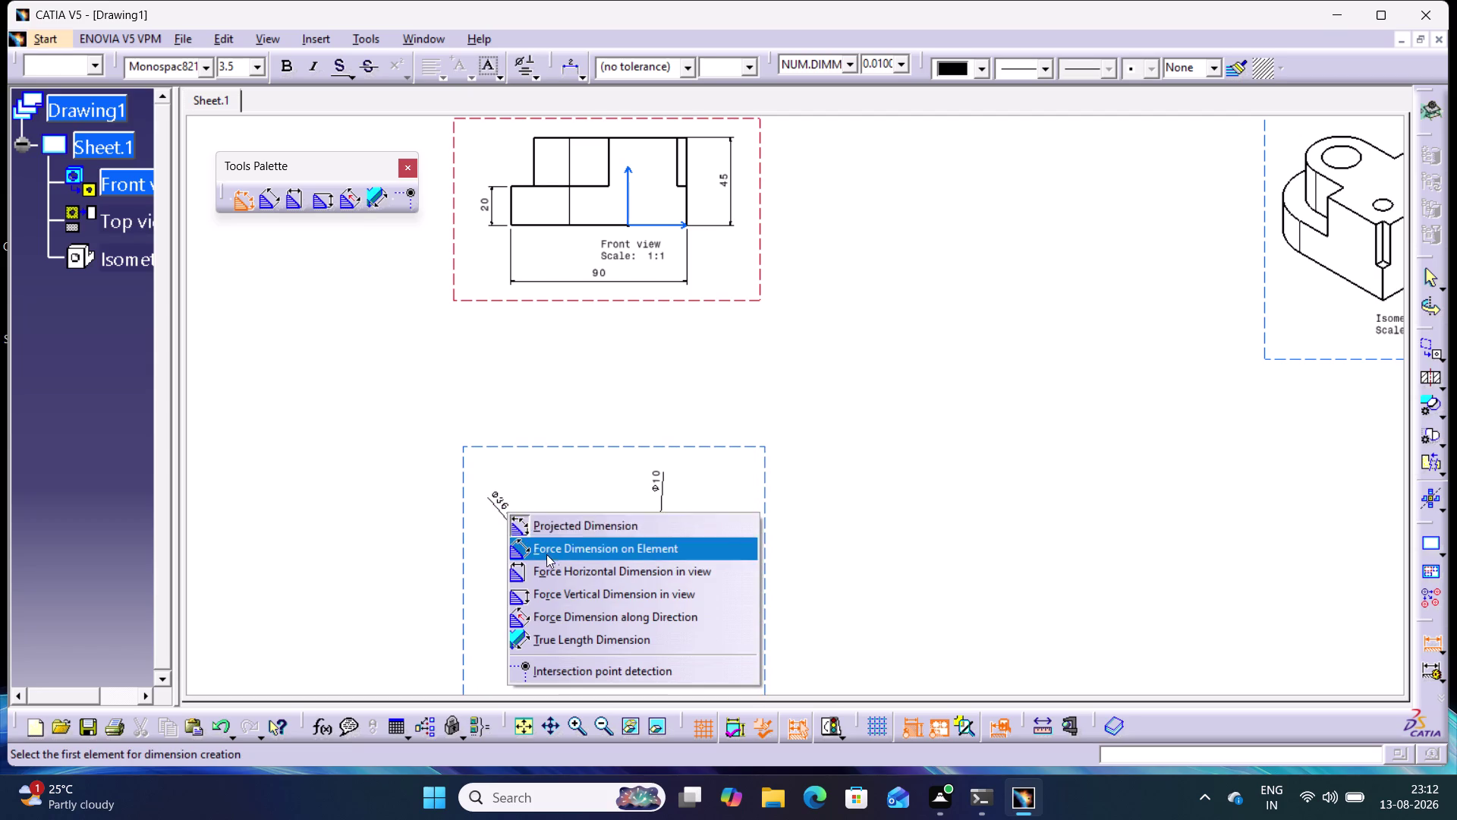
click(762, 493)
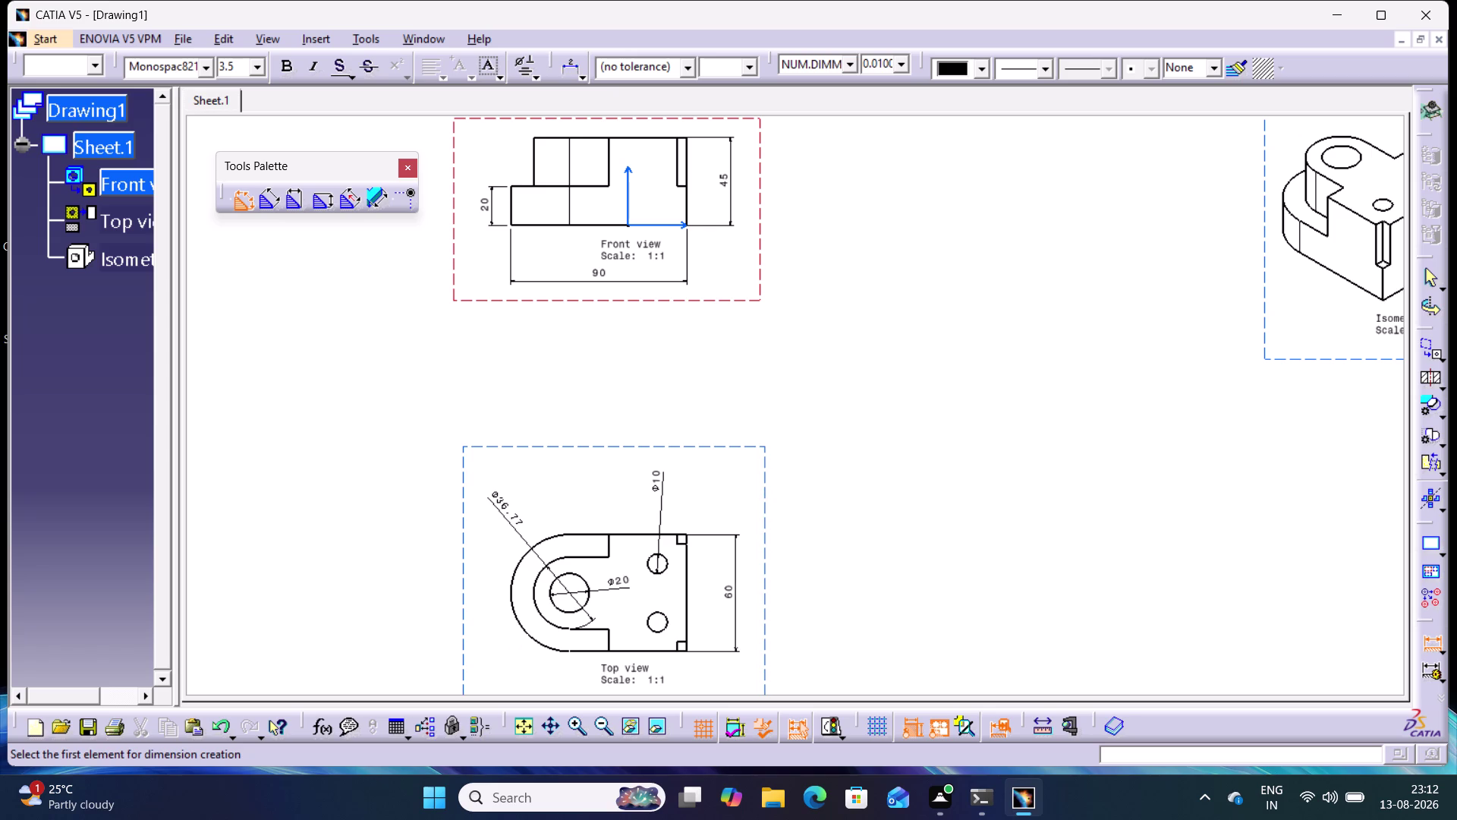
click(516, 570)
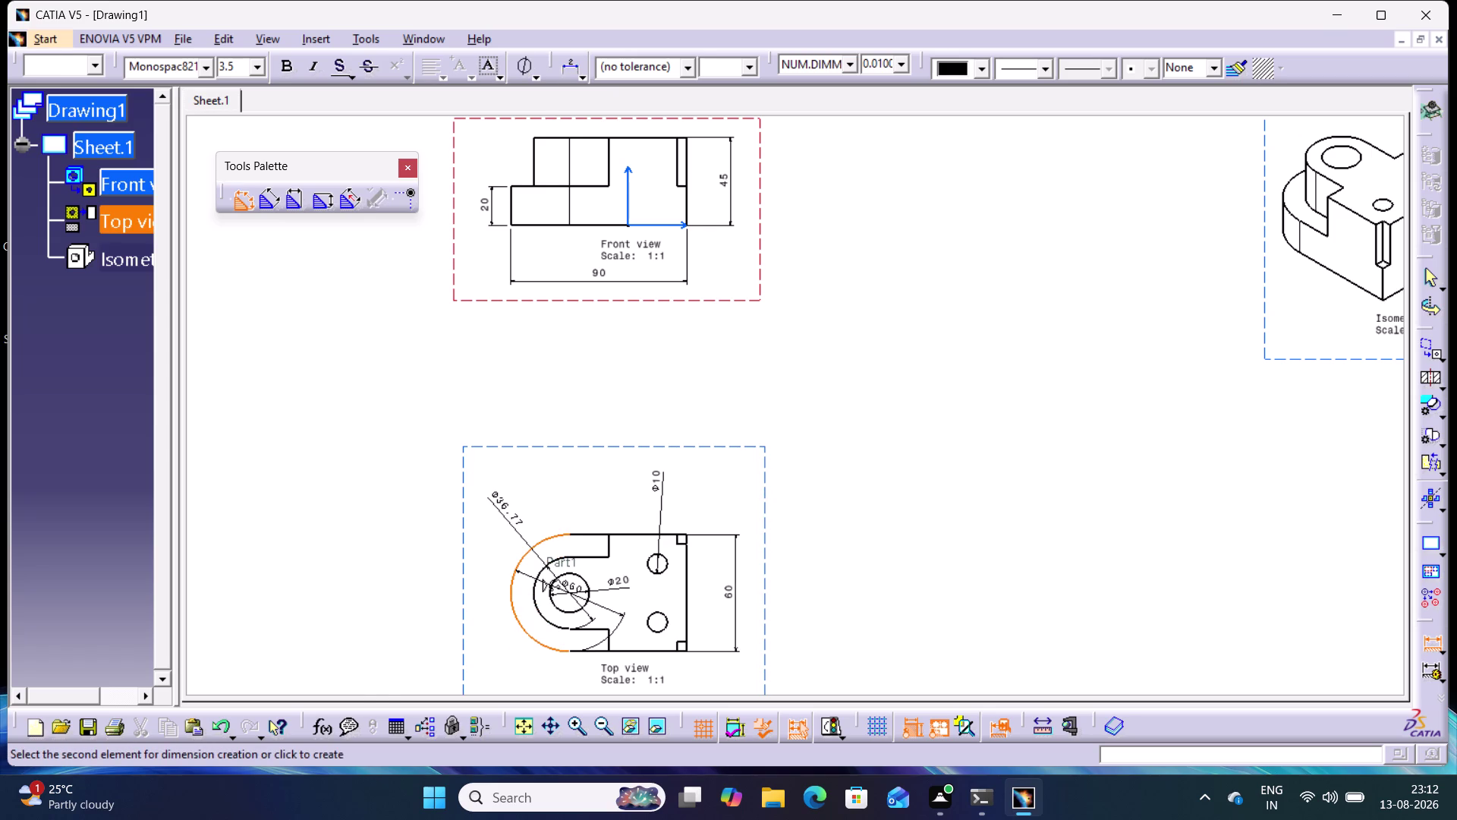
click(426, 552)
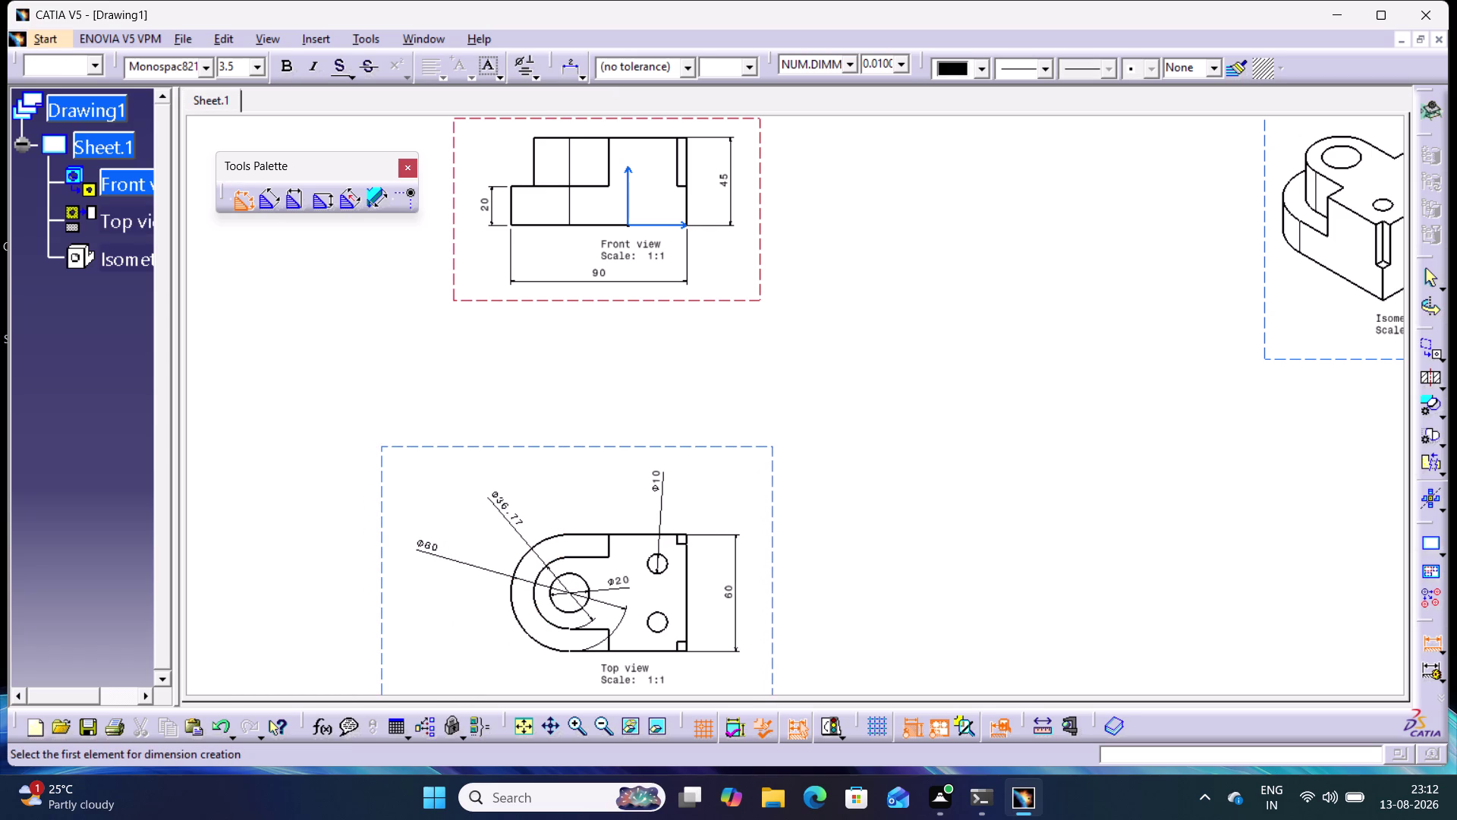
Finish dimensioning and delete the stray Ø46.77 dimension.
click(1434, 638)
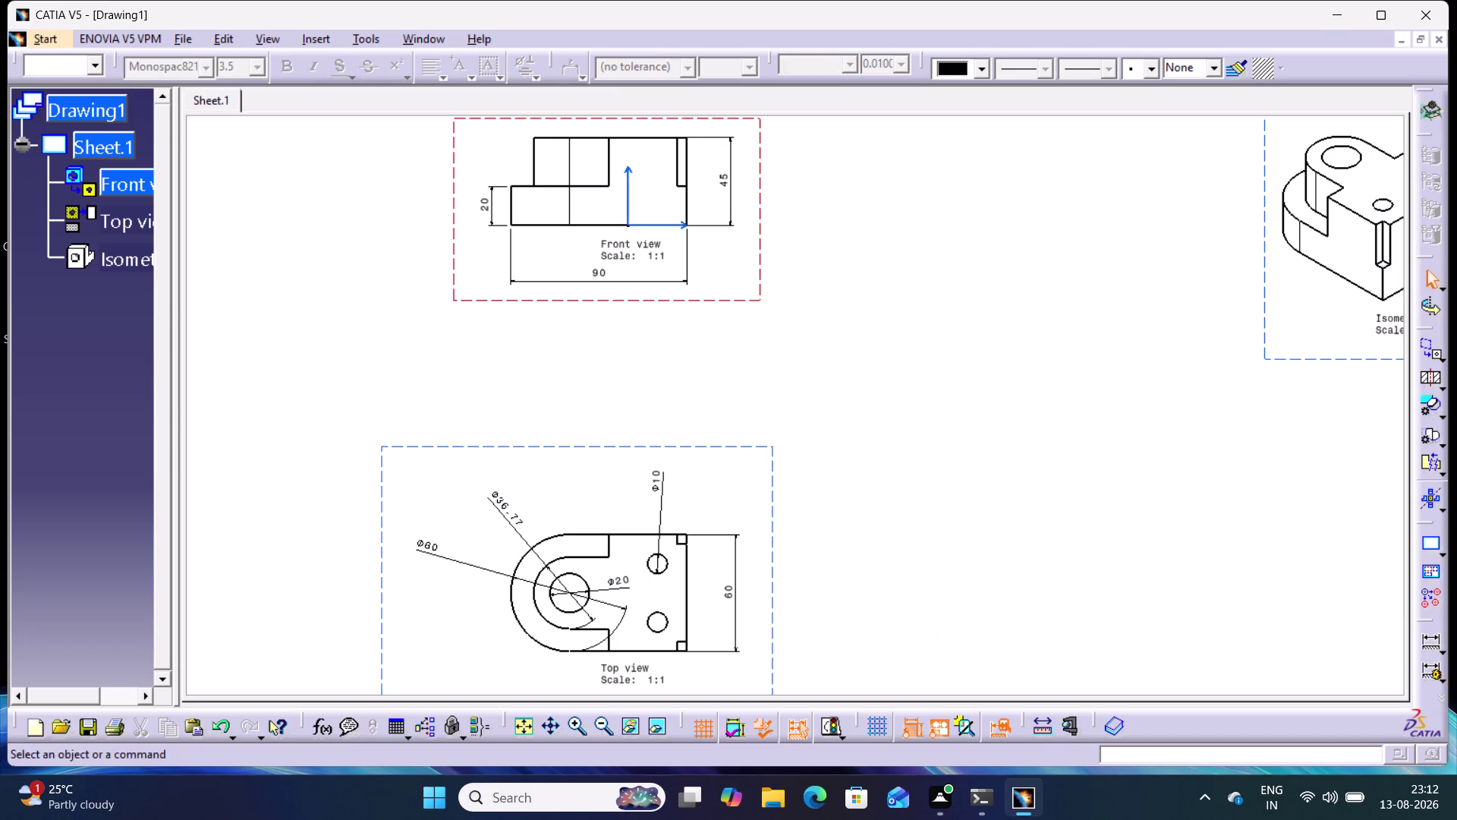
right_click(498, 496)
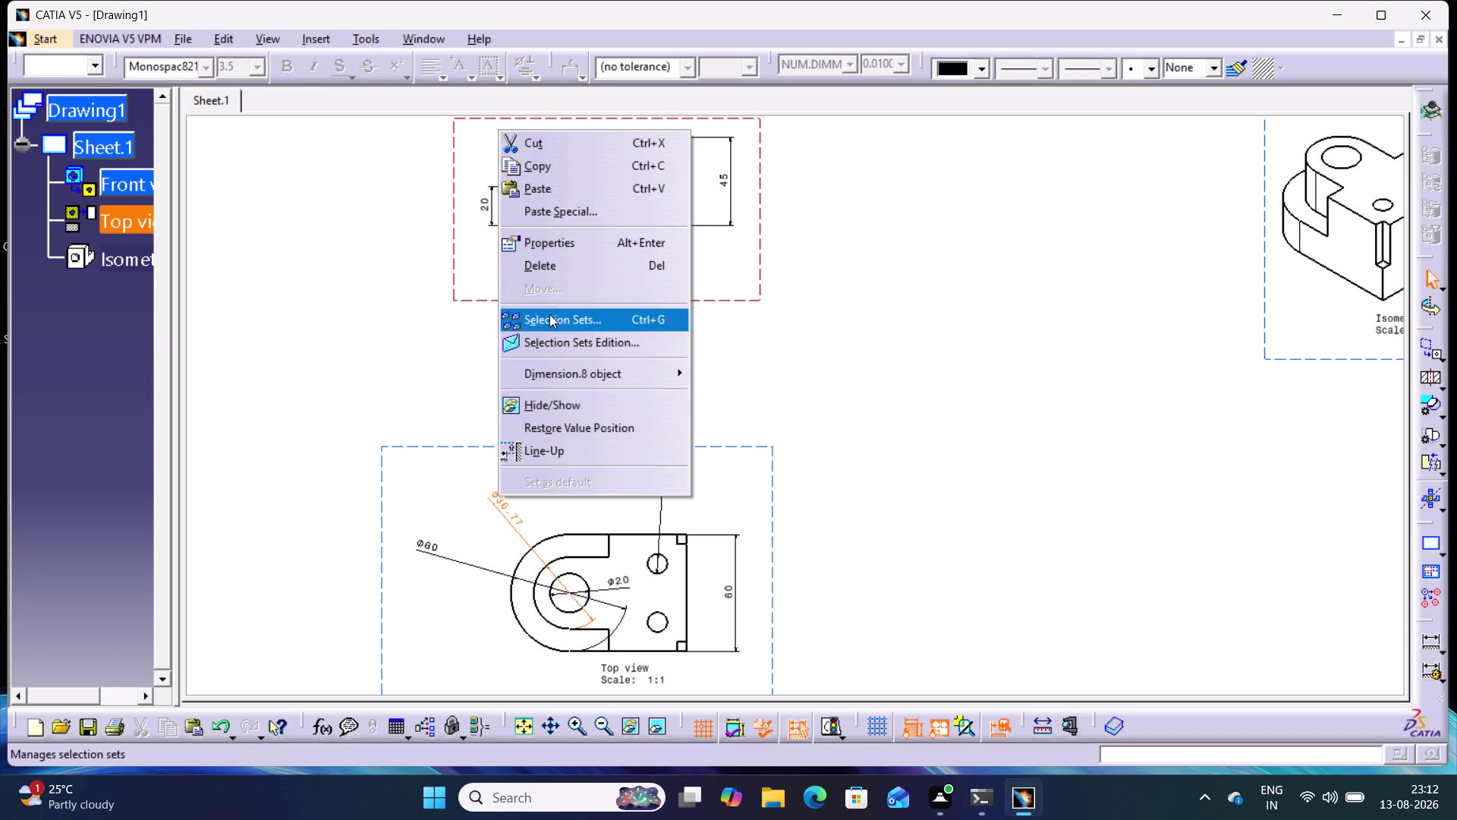
click(561, 268)
click(1053, 361)
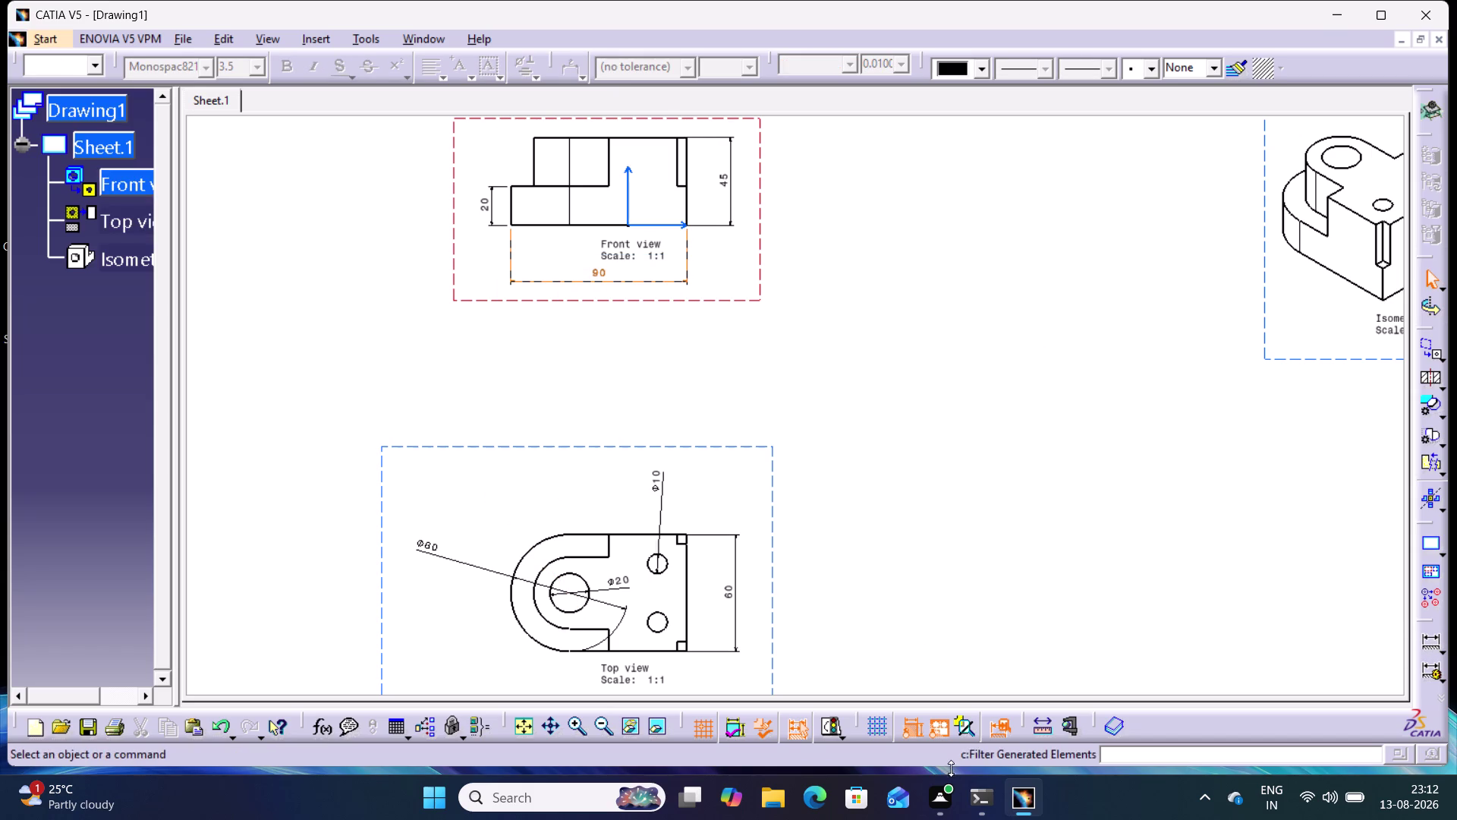